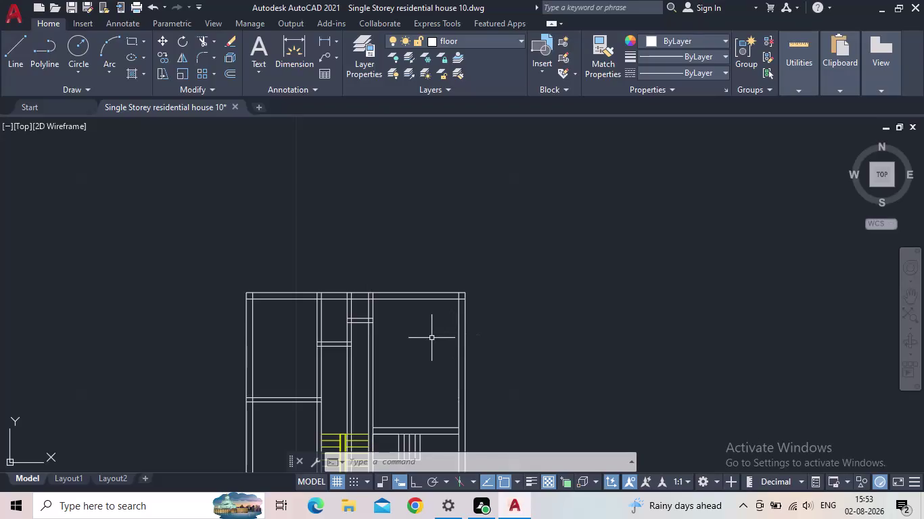
Draw a 0.20 by 0.70 rectangle beside the floor plan using the Dimensions option.
middle_drag(427, 344, 364, 306)
scroll(down, 3)
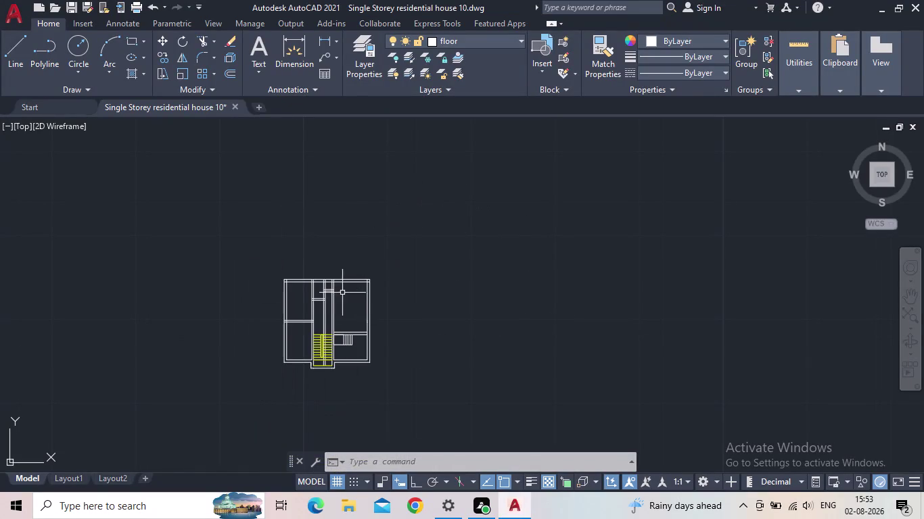
scroll(up, 3)
click(131, 41)
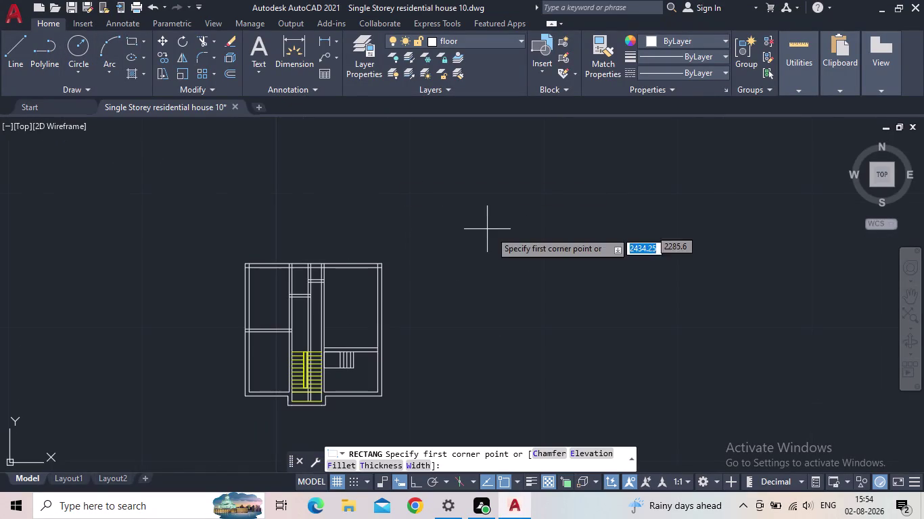
drag(499, 231, 518, 245)
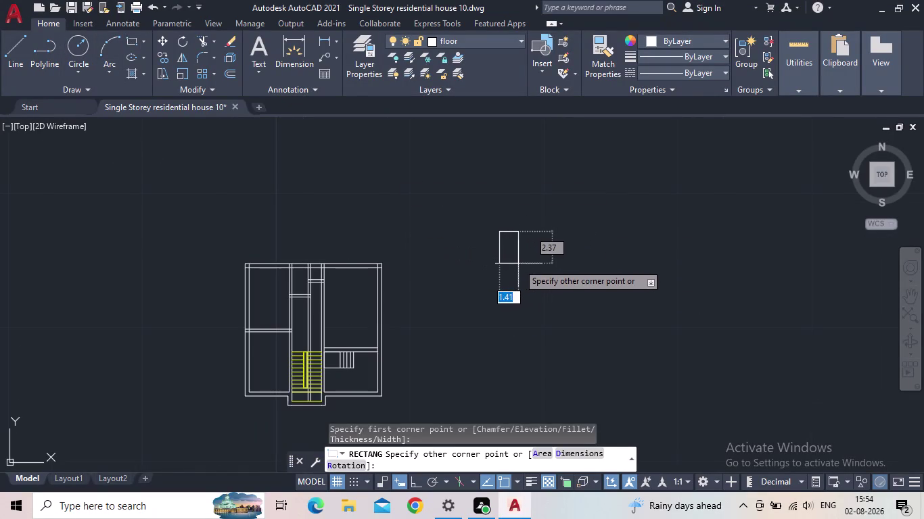
key(d)
key(Return)
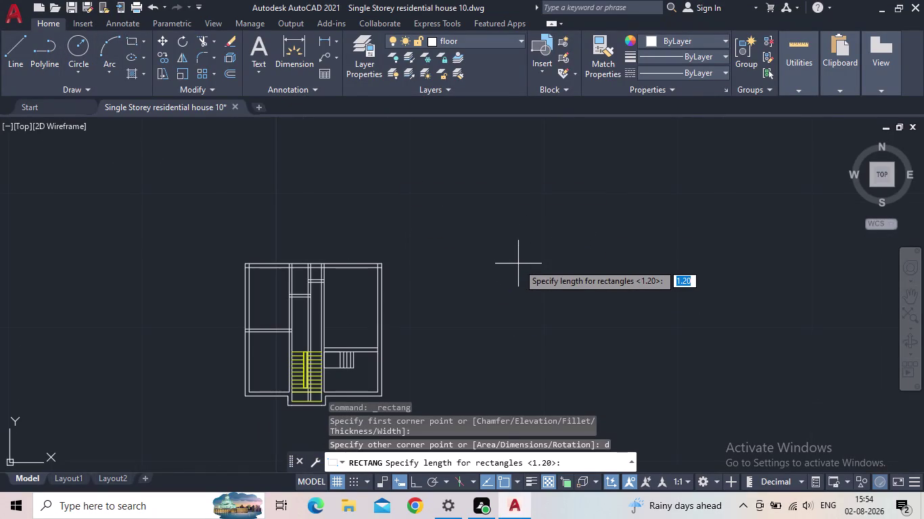
text(0)
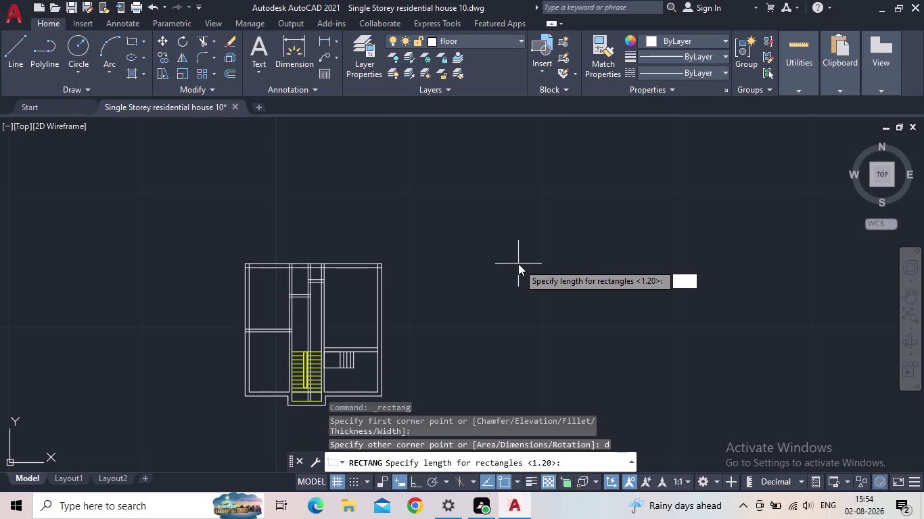
text(.20)
key(Return)
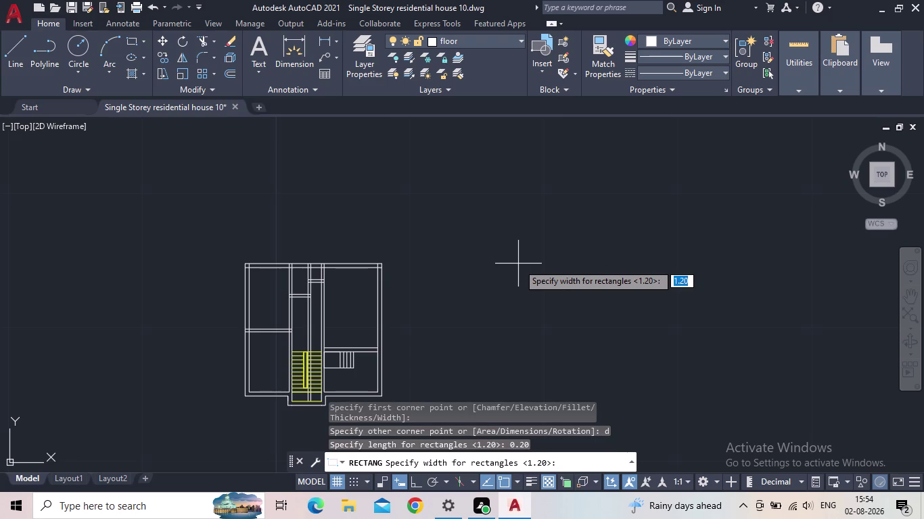
text(0.70)
key(Return)
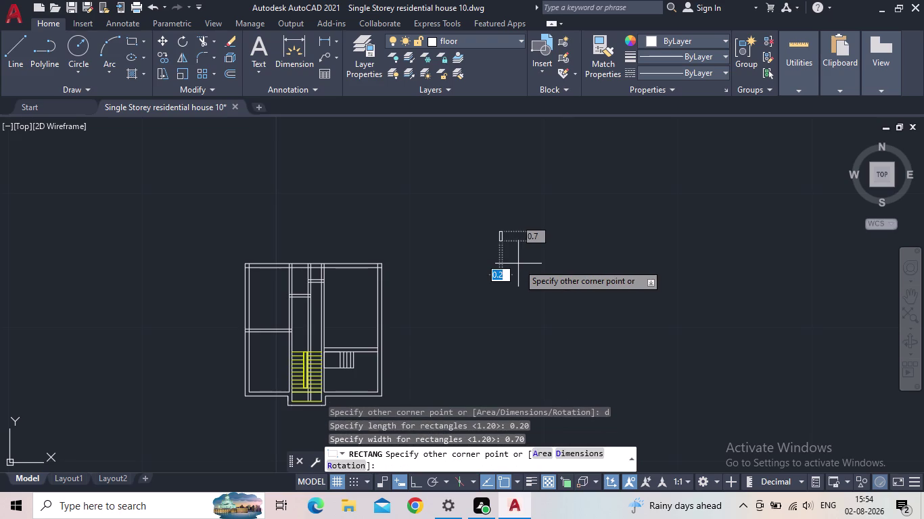
click(518, 264)
Select the new 0.20 by 0.70 rectangle with a selection window.
scroll(up, 3)
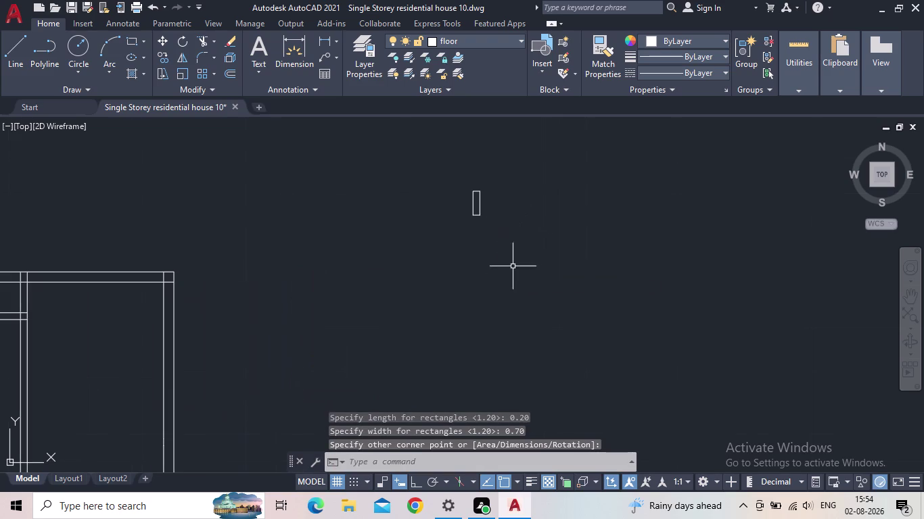
click(485, 218)
click(445, 178)
scroll(up, 3)
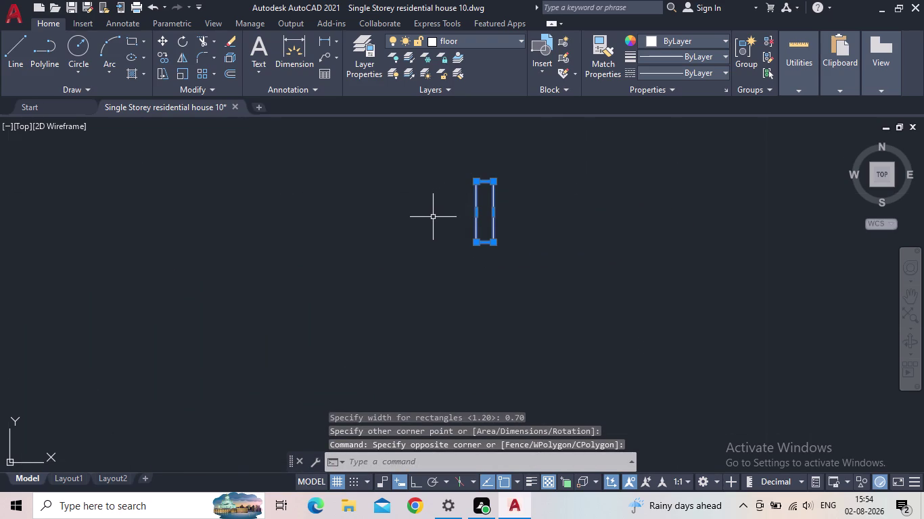
Copy the narrow rectangle with CO and snap the copy into the target wall.
text(co)
key(Return)
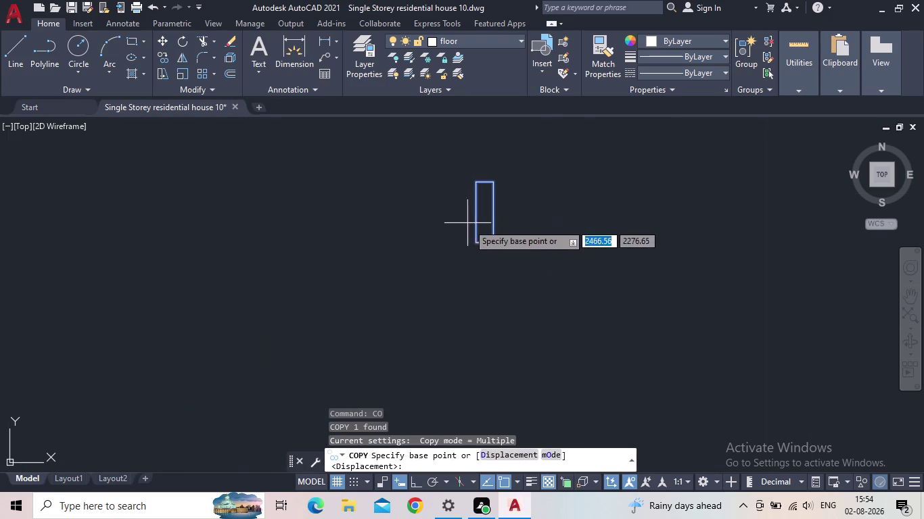
click(475, 242)
middle_drag(354, 265, 466, 281)
scroll(down, 3)
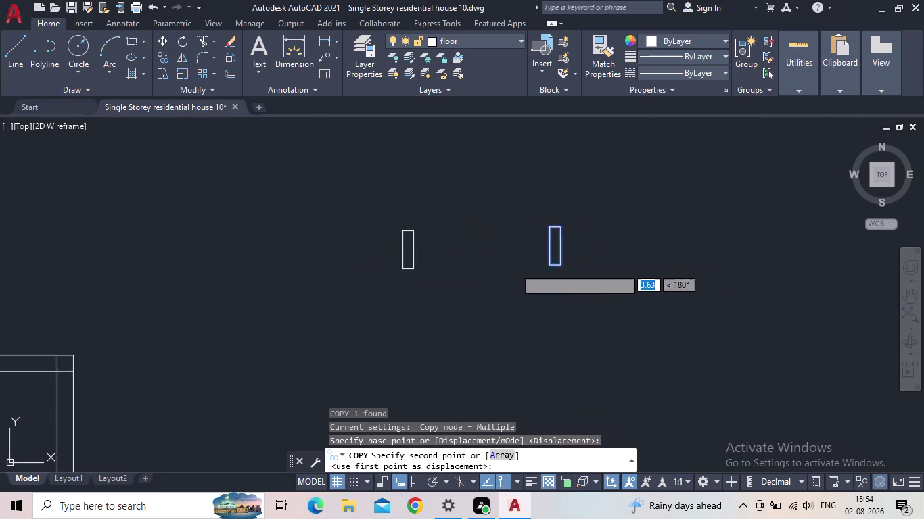
middle_drag(379, 318, 581, 218)
scroll(up, 3)
middle_drag(302, 303, 305, 293)
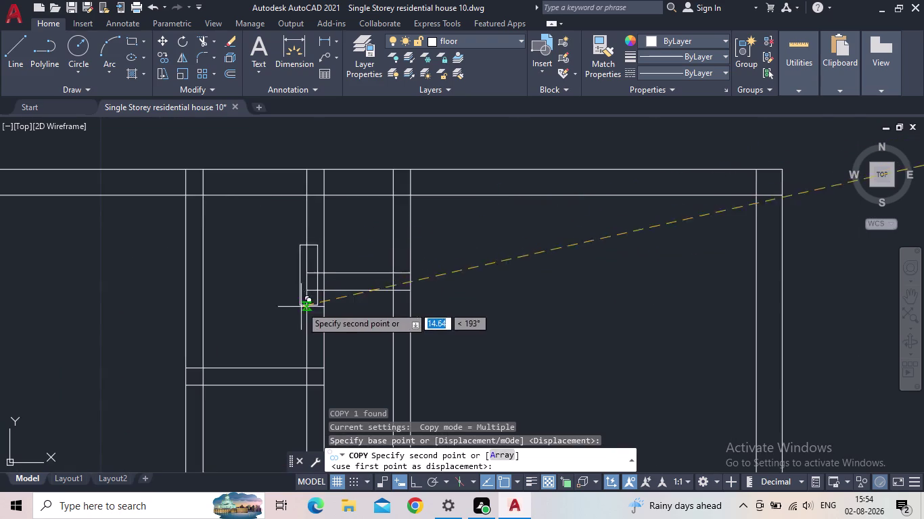
middle_drag(305, 294, 334, 262)
scroll(down, 3)
scroll(up, 3)
scroll(up, 3)
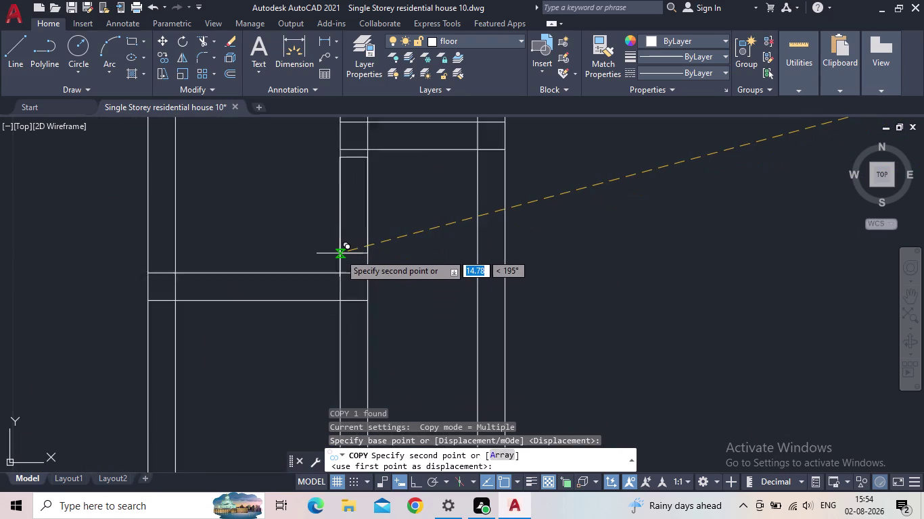
scroll(up, 3)
scroll(down, 3)
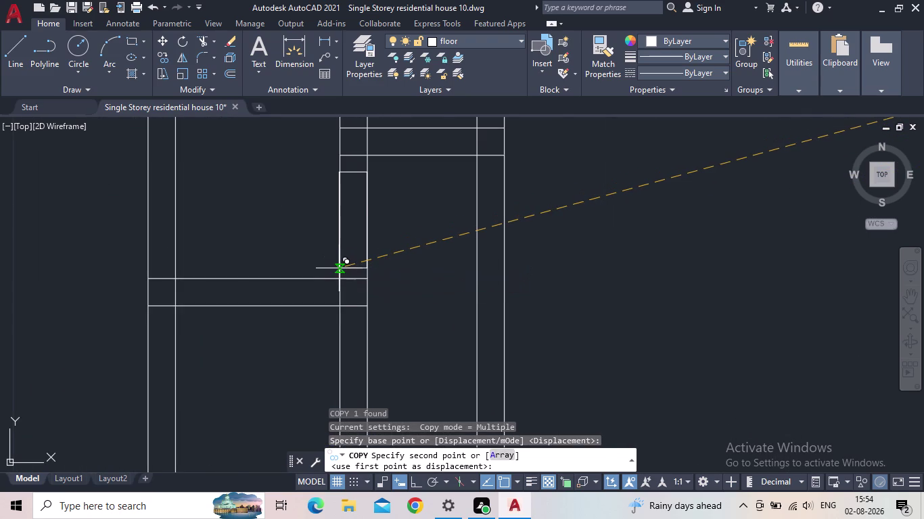
scroll(down, 3)
scroll(up, 3)
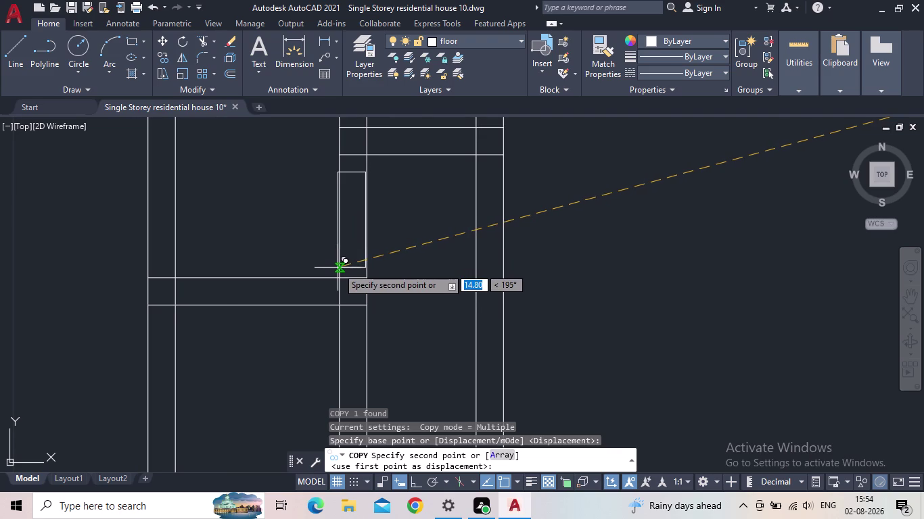
click(339, 268)
End the copy and reselect the original rectangle beside the plan.
scroll(down, 3)
middle_drag(294, 263, 286, 283)
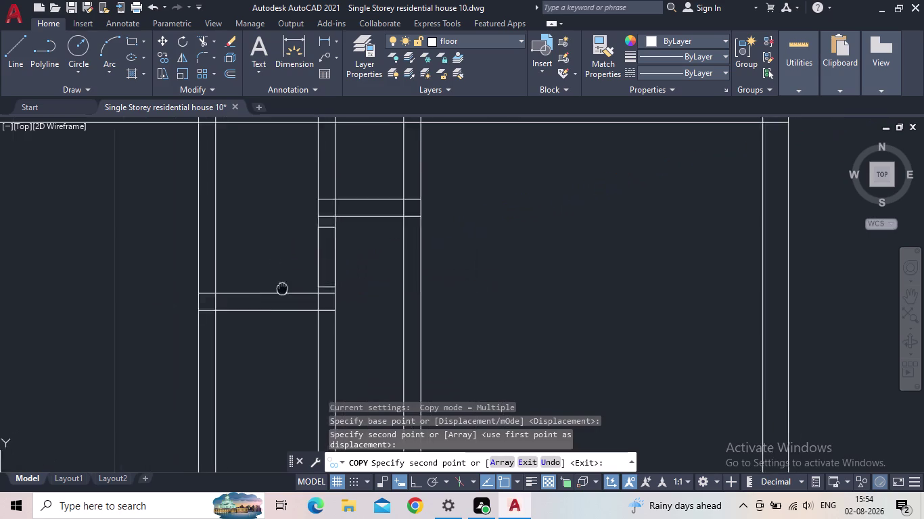
middle_drag(285, 283, 272, 302)
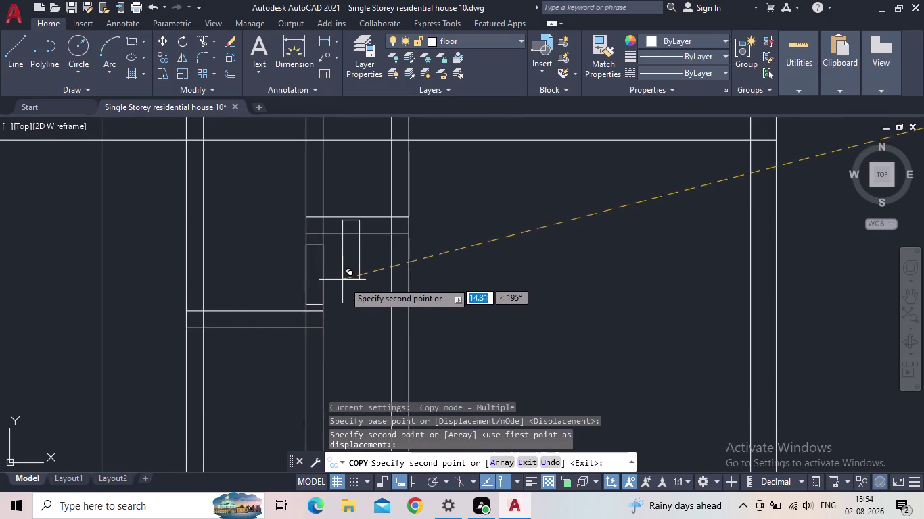
middle_drag(345, 317, 287, 349)
scroll(down, 3)
click(617, 303)
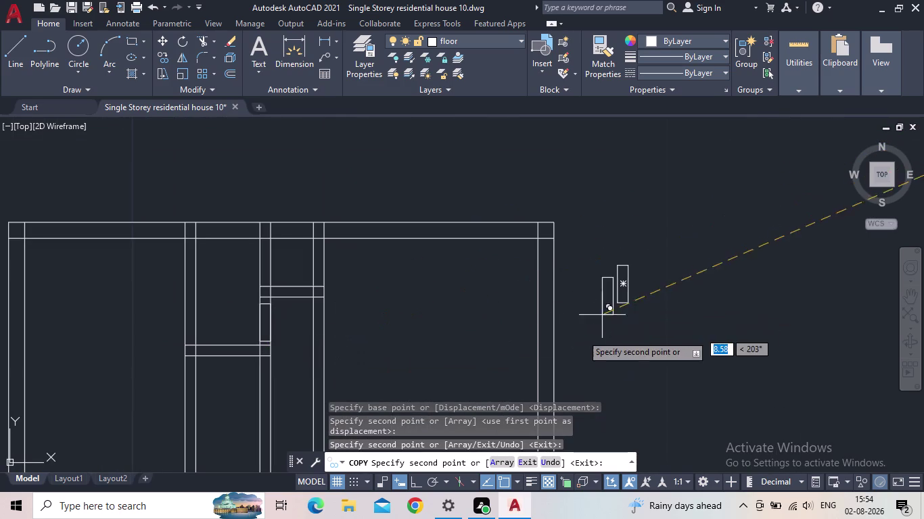
key(Escape)
drag(660, 339, 622, 314)
click(587, 240)
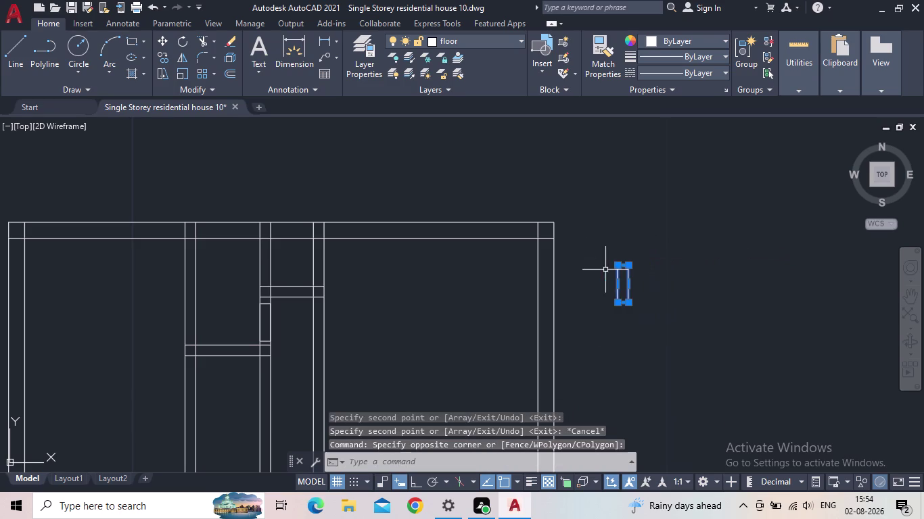
Rotate the narrow rectangle to horizontal with ortho mode on.
key(r)
key(o)
key(space)
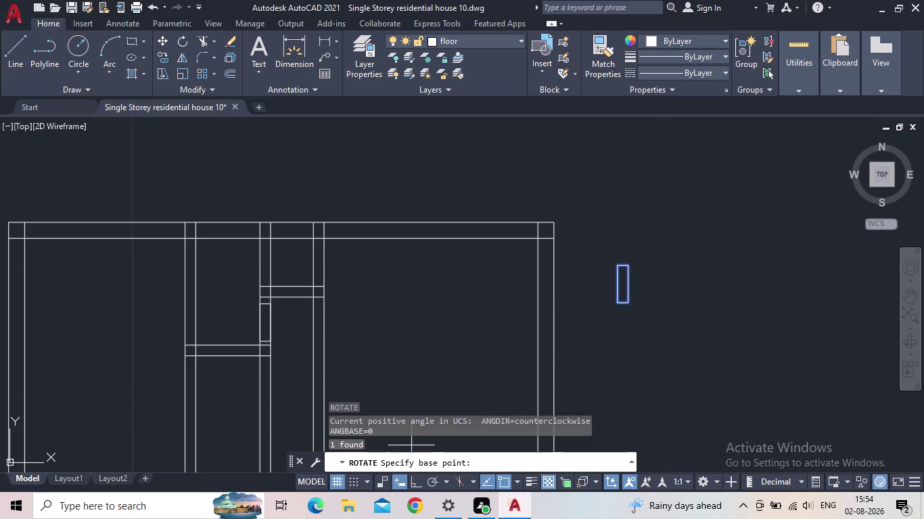
click(410, 481)
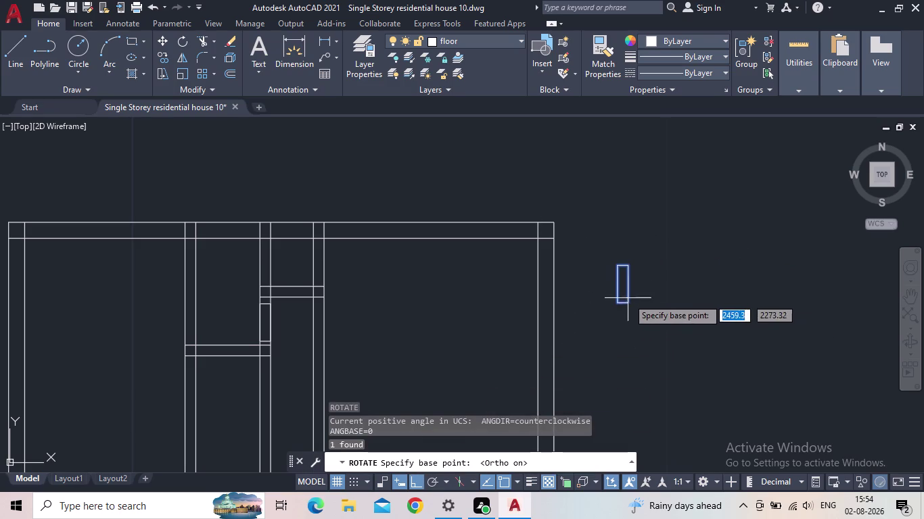
click(613, 302)
click(624, 233)
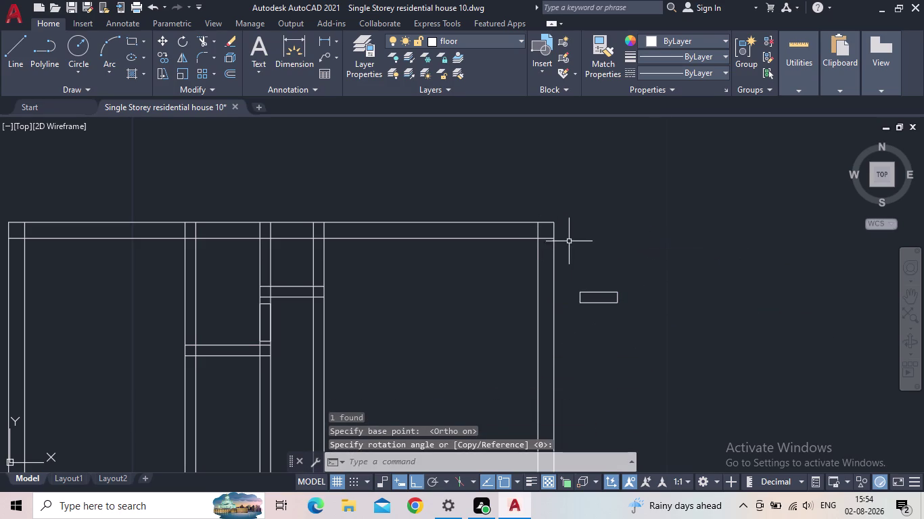
key(Escape)
Select the horizontal rectangle and clear a mistyped command.
click(611, 345)
click(574, 269)
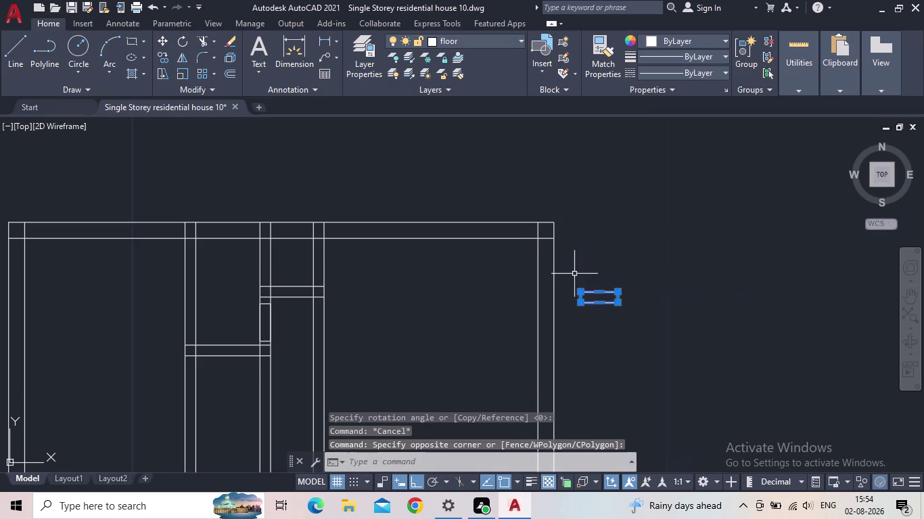
scroll(up, 3)
key(m)
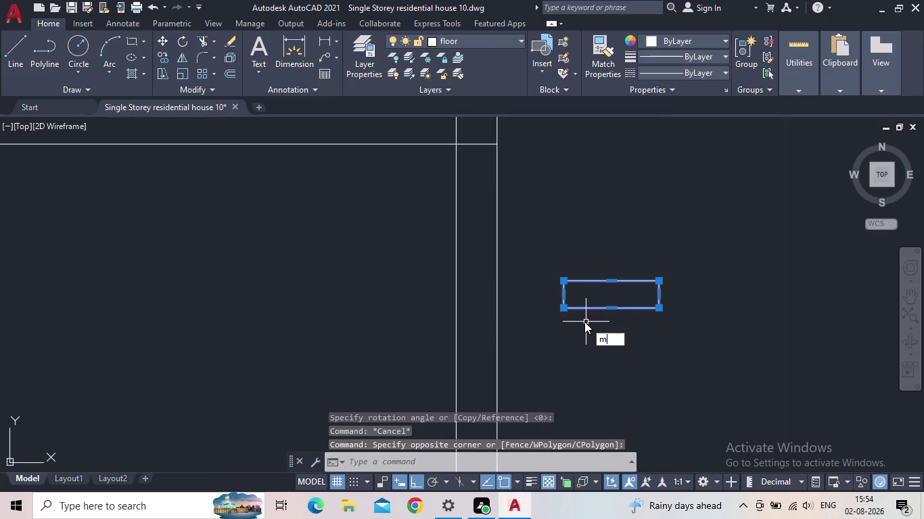
key(o)
key(BackSpace)
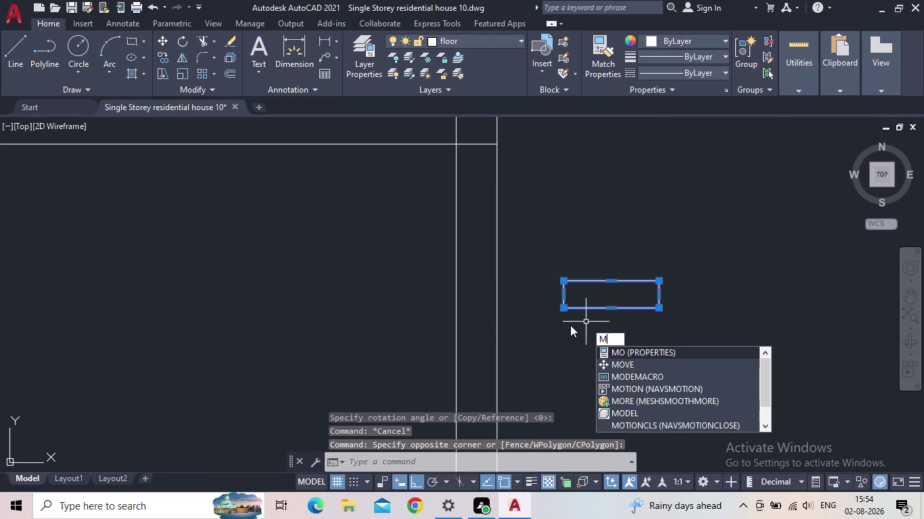
key(BackSpace)
Copy the horizontal rectangle into the gap between the interior walls.
text(co)
key(Return)
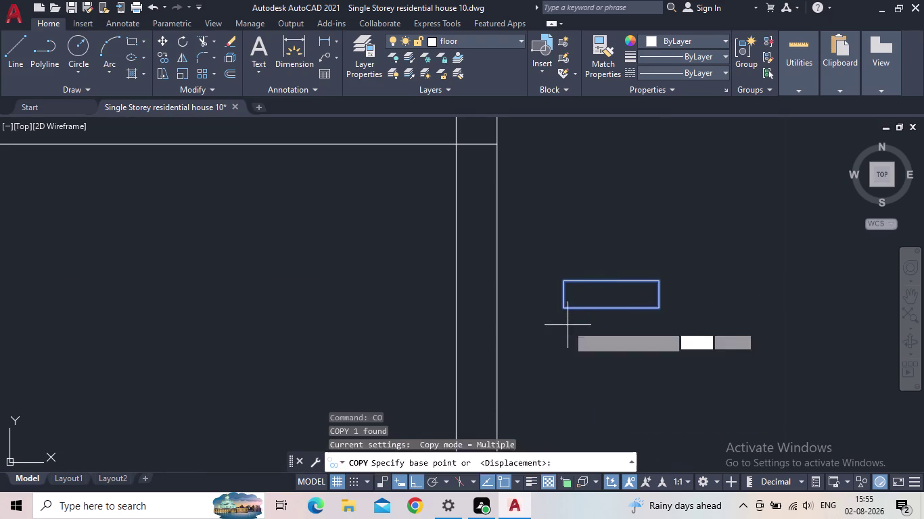
drag(659, 307, 639, 306)
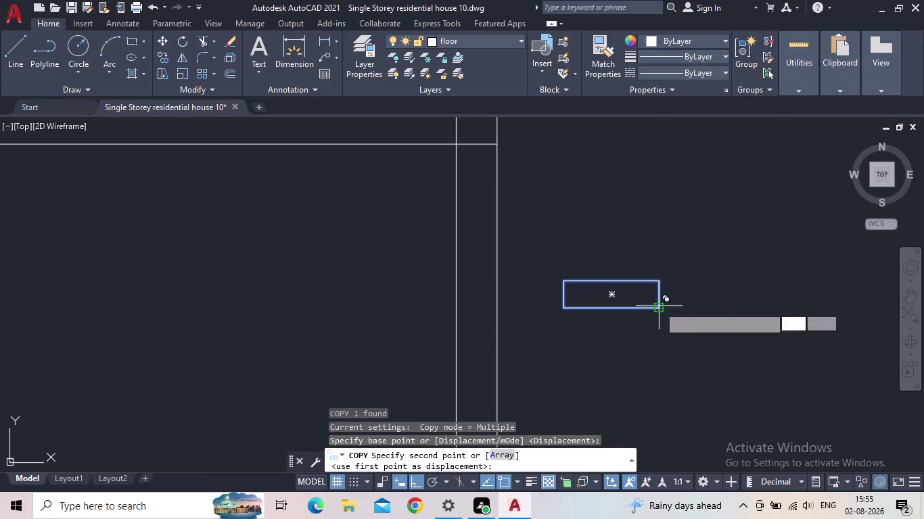
scroll(down, 3)
scroll(up, 3)
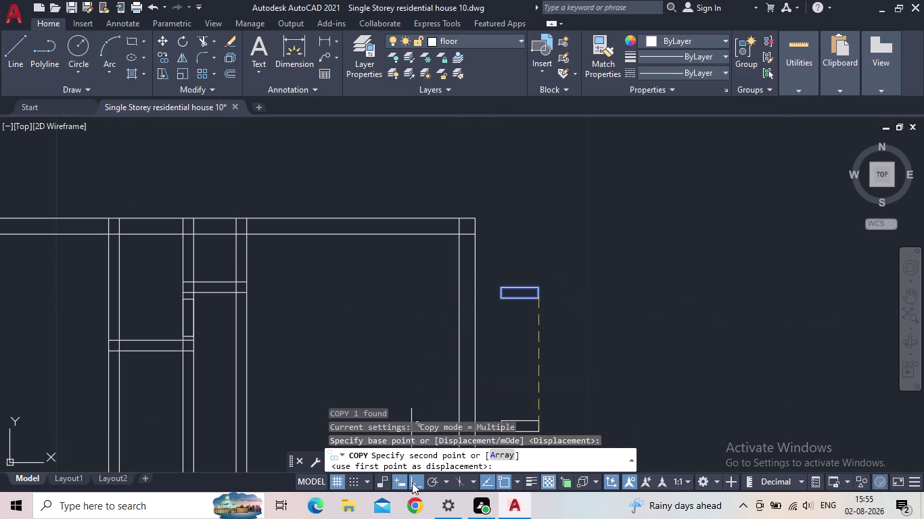
click(418, 480)
scroll(up, 3)
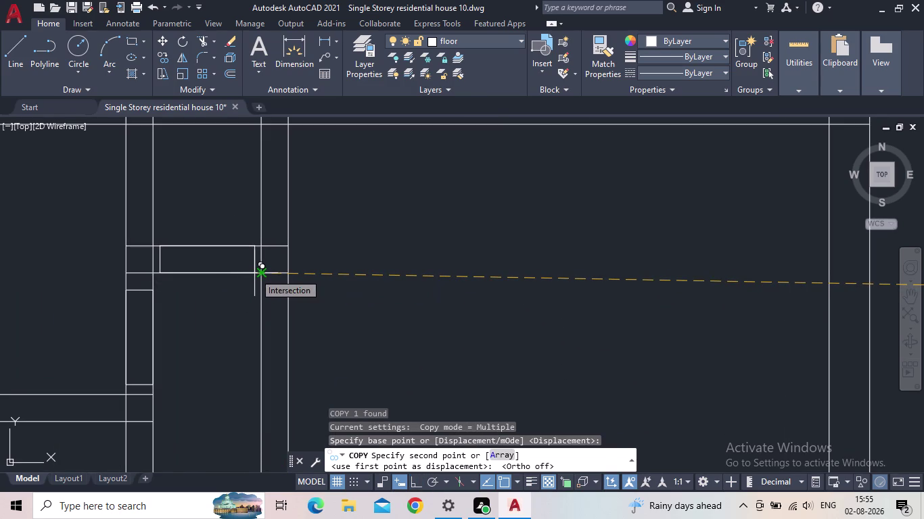
scroll(up, 3)
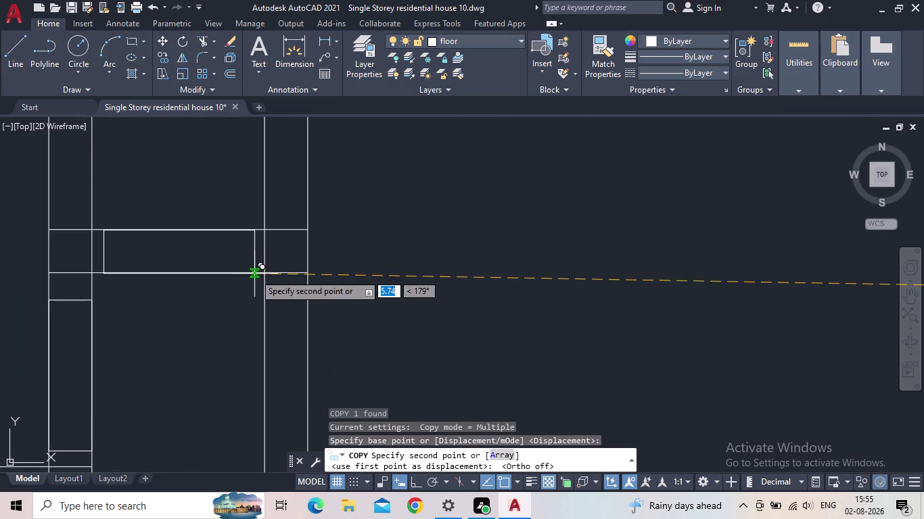
click(253, 274)
scroll(down, 3)
middle_drag(418, 316, 467, 315)
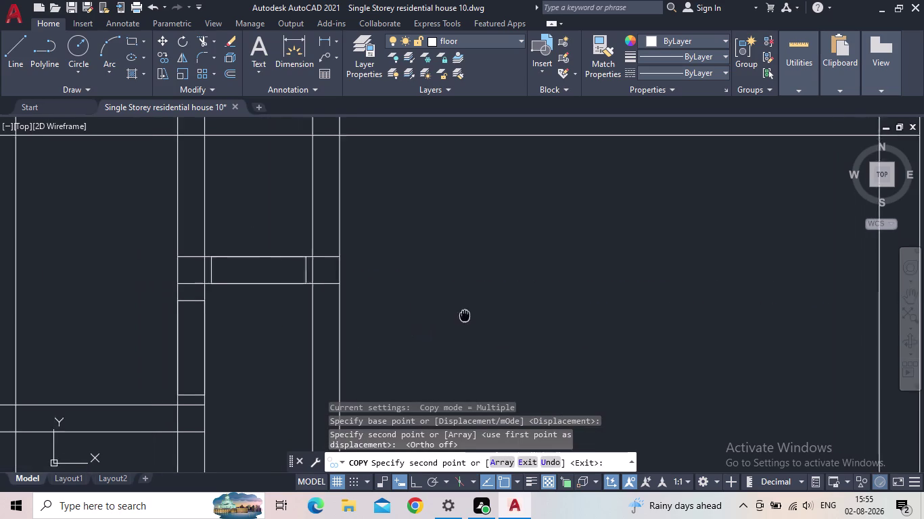
middle_drag(467, 316, 469, 316)
key(Escape)
scroll(down, 3)
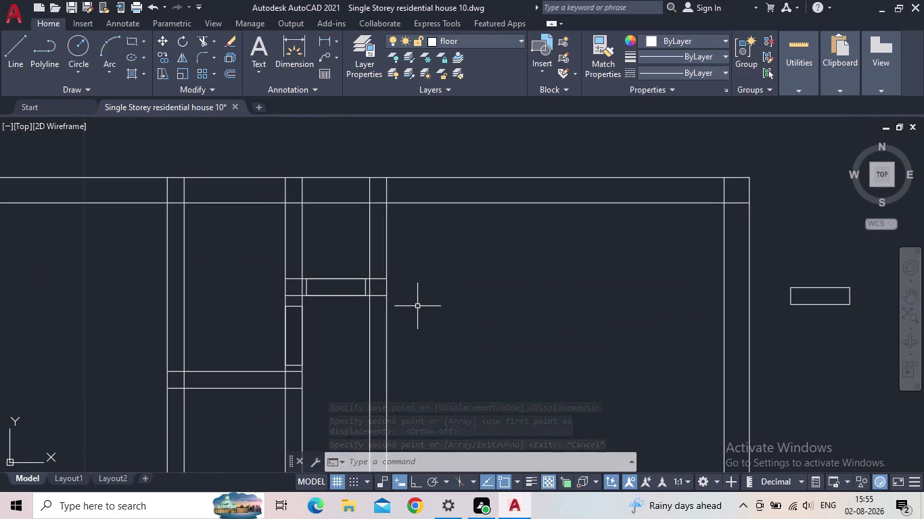
Trim the wall and rectangle lines inside the lower wall opening.
key(t)
key(r)
key(space)
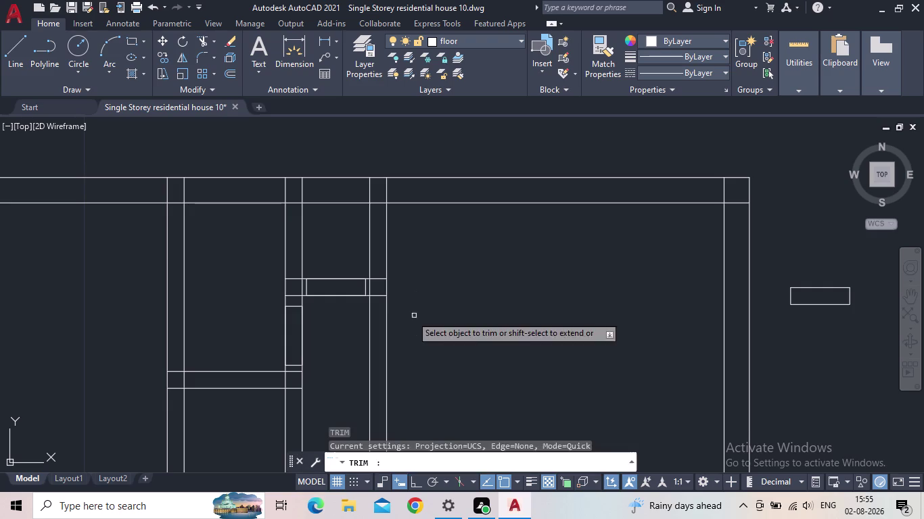
click(347, 307)
click(340, 271)
click(322, 343)
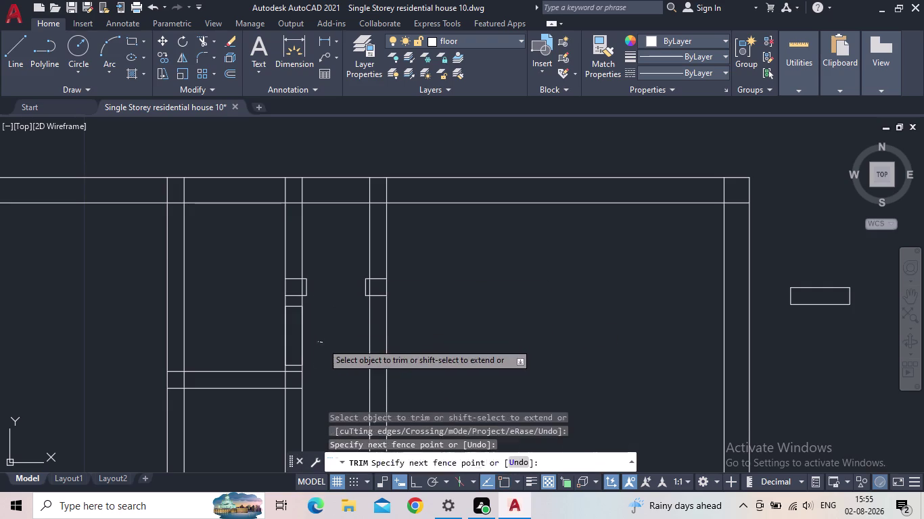
click(285, 335)
drag(296, 331, 272, 331)
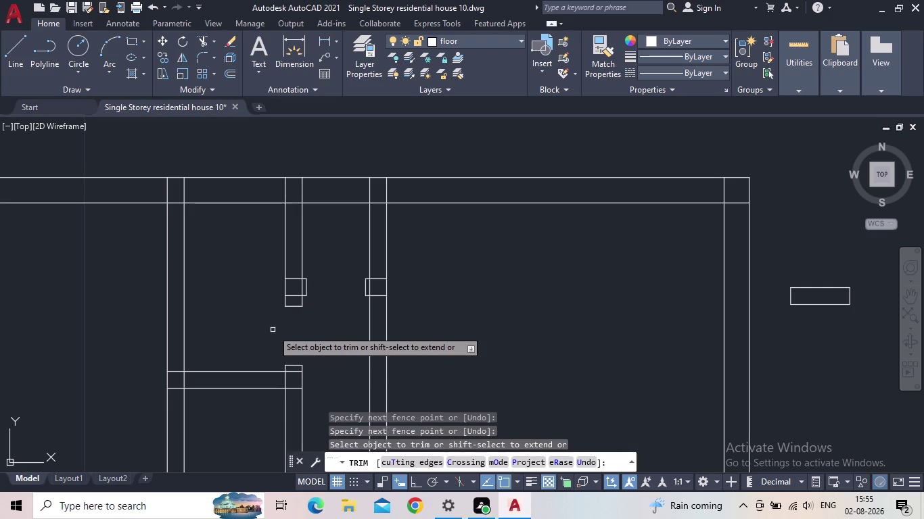
scroll(down, 3)
middle_click(271, 330)
scroll(up, 3)
key(Escape)
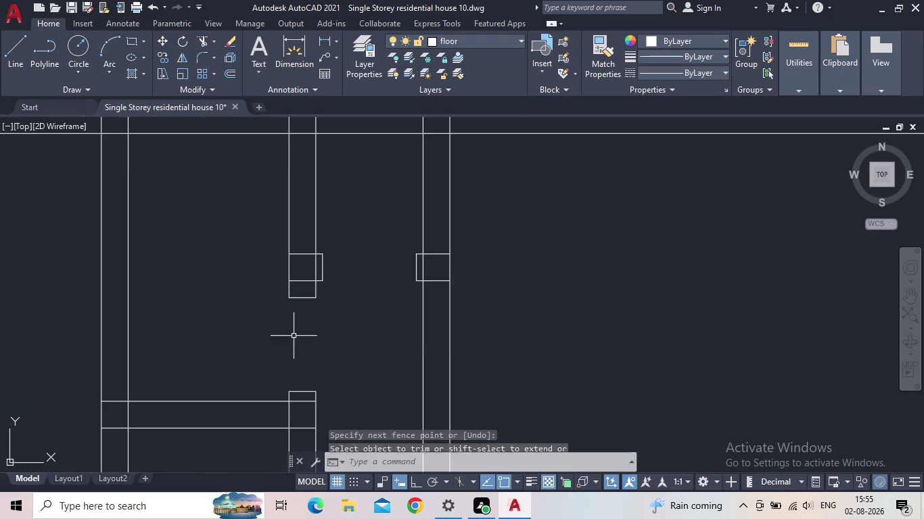
Trim the lines crossing the upper wall junction.
scroll(down, 3)
scroll(up, 3)
scroll(down, 3)
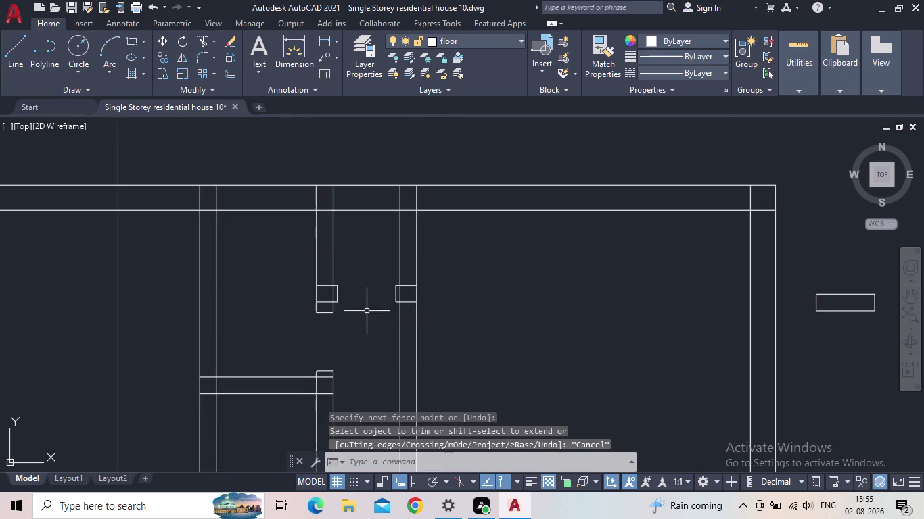
middle_drag(369, 312, 475, 226)
scroll(down, 3)
middle_drag(476, 296, 490, 229)
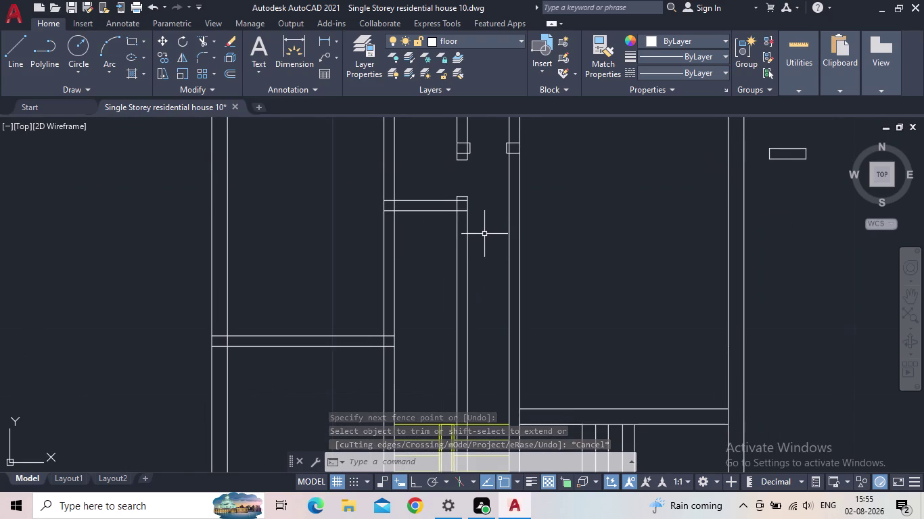
scroll(down, 3)
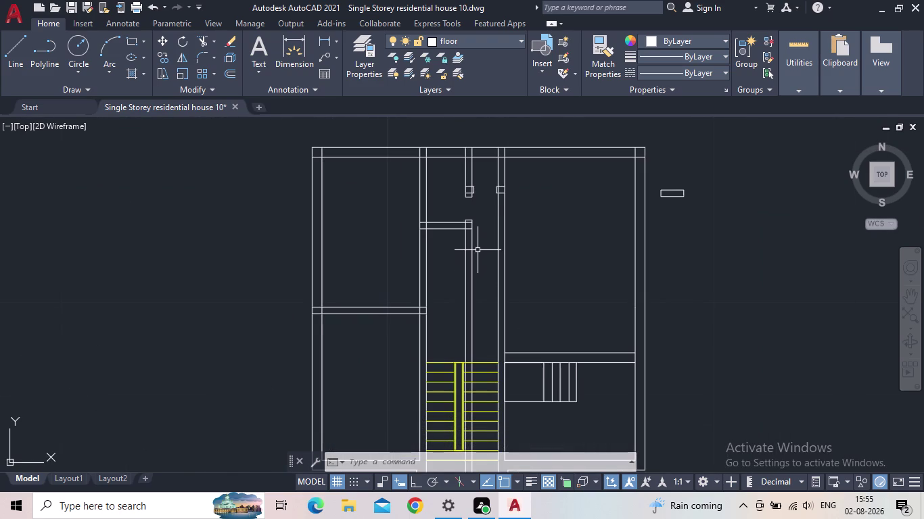
scroll(up, 3)
scroll(up, 3)
click(475, 244)
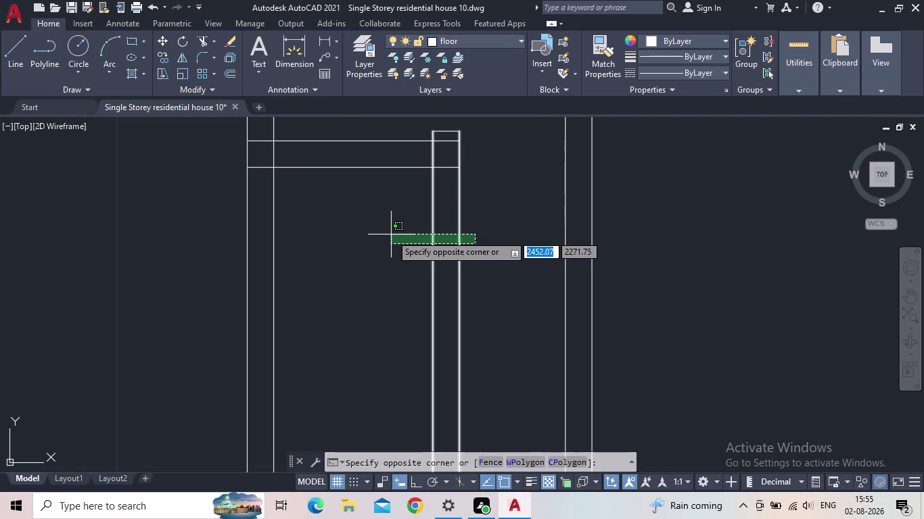
key(Escape)
text(t)
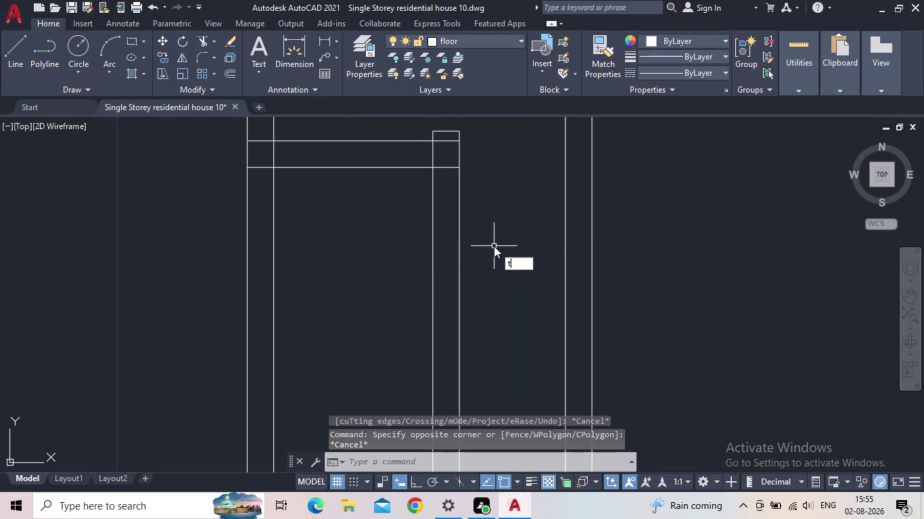
text(r)
key(space)
drag(494, 246, 472, 245)
click(409, 243)
scroll(down, 3)
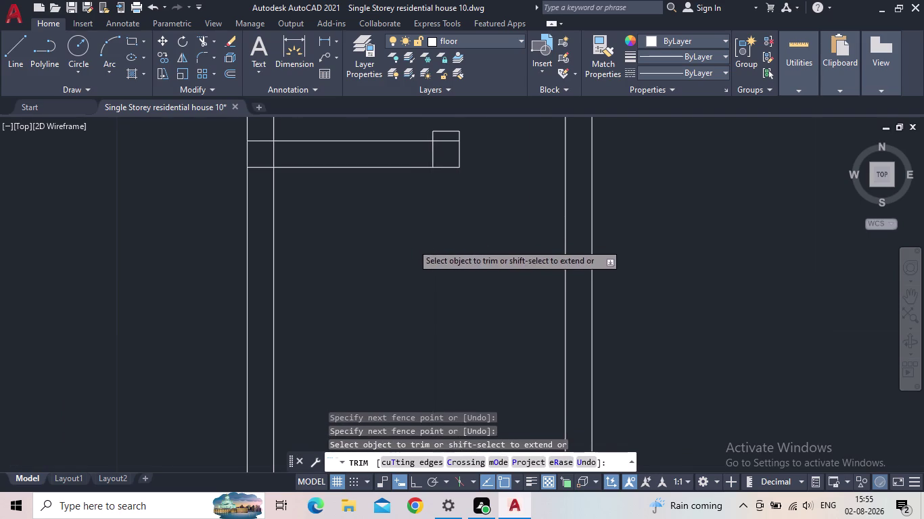
Trim the wall lines running across the next opening.
middle_drag(422, 252, 422, 197)
scroll(down, 3)
scroll(up, 3)
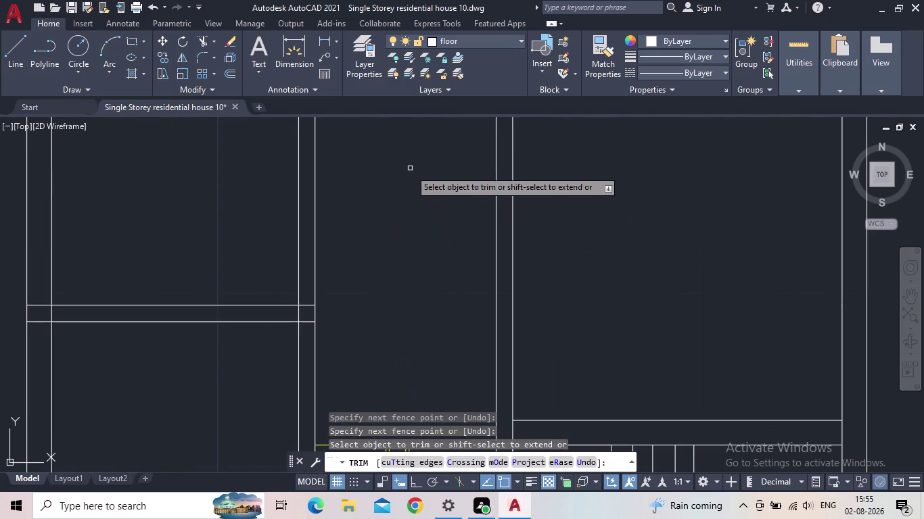
middle_drag(411, 201, 409, 346)
scroll(up, 3)
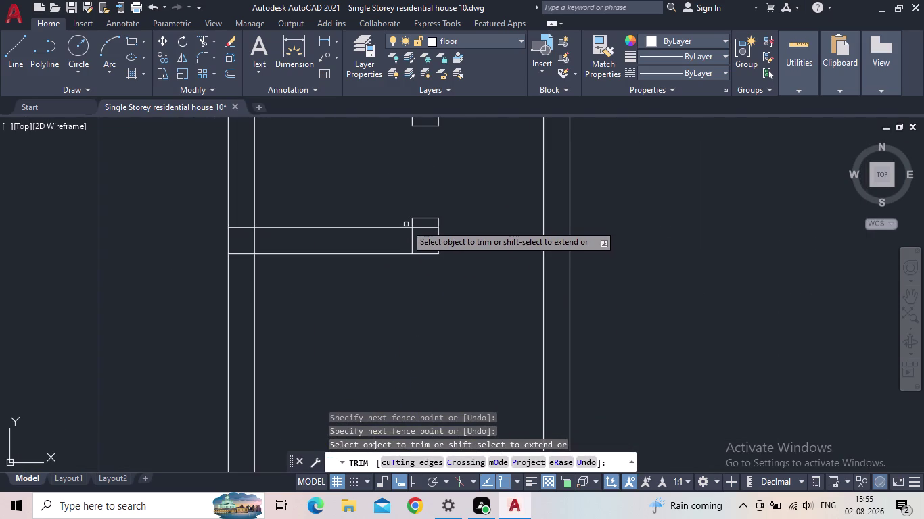
scroll(down, 3)
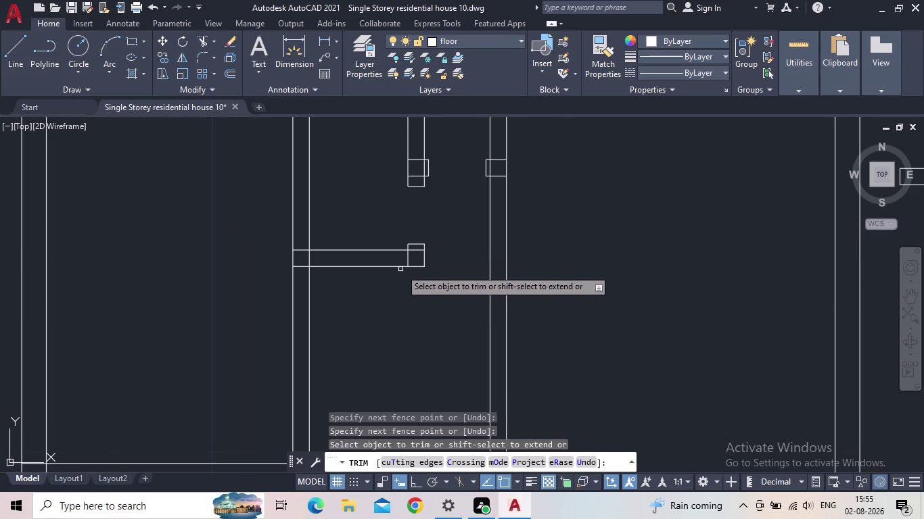
scroll(up, 3)
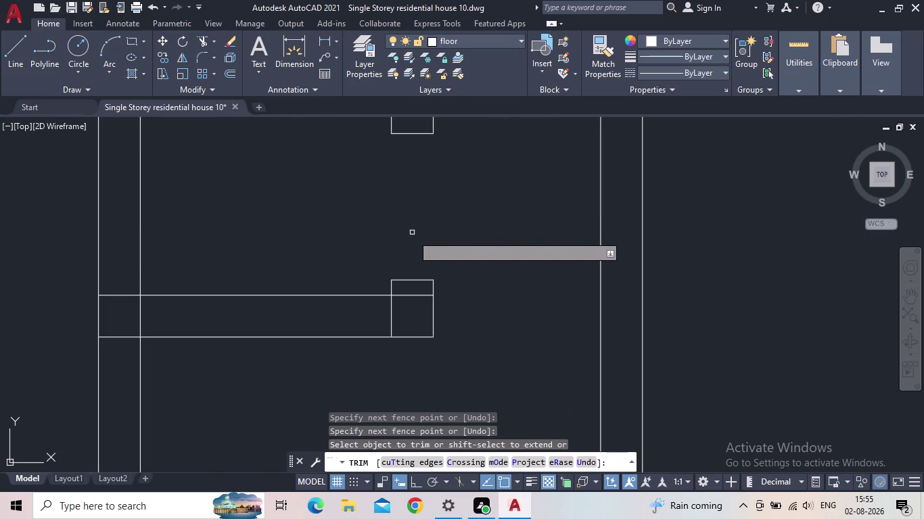
drag(407, 313, 374, 315)
drag(417, 298, 414, 290)
scroll(down, 3)
click(414, 299)
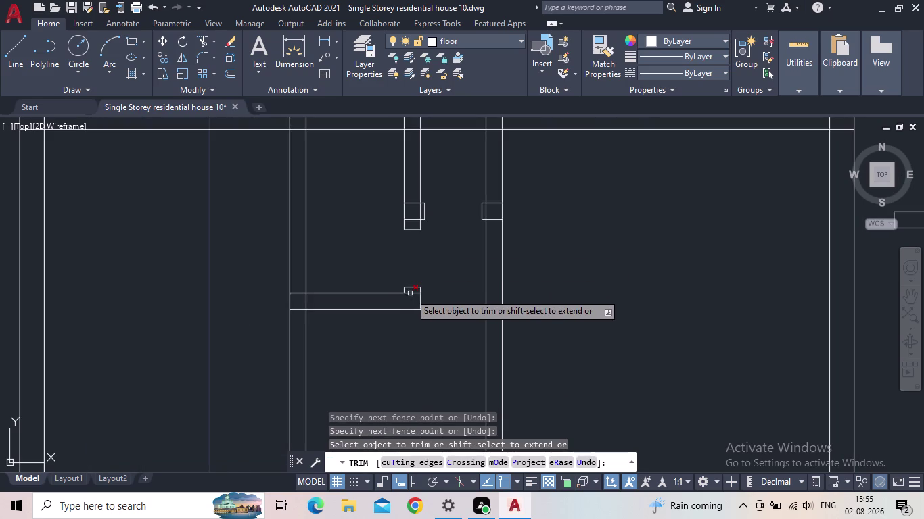
click(410, 293)
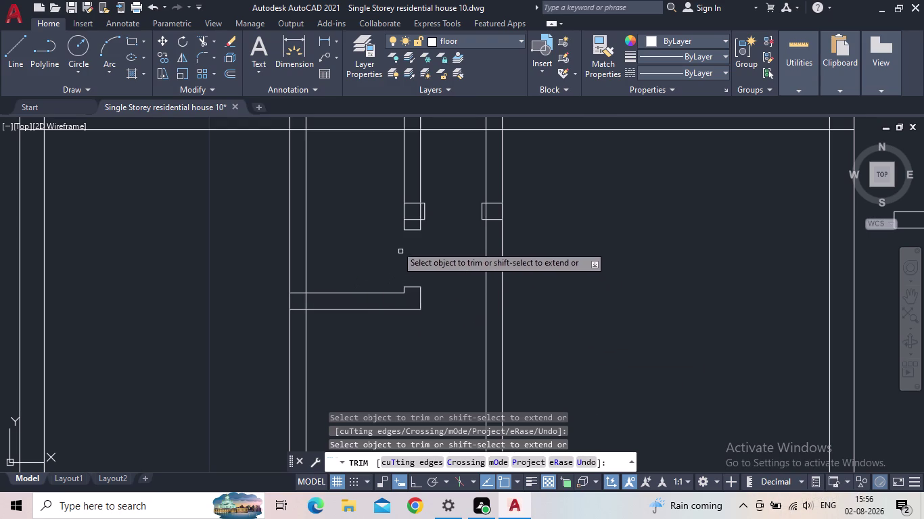
Trim the remaining lines at the upper opening and end trimming.
scroll(up, 3)
click(448, 244)
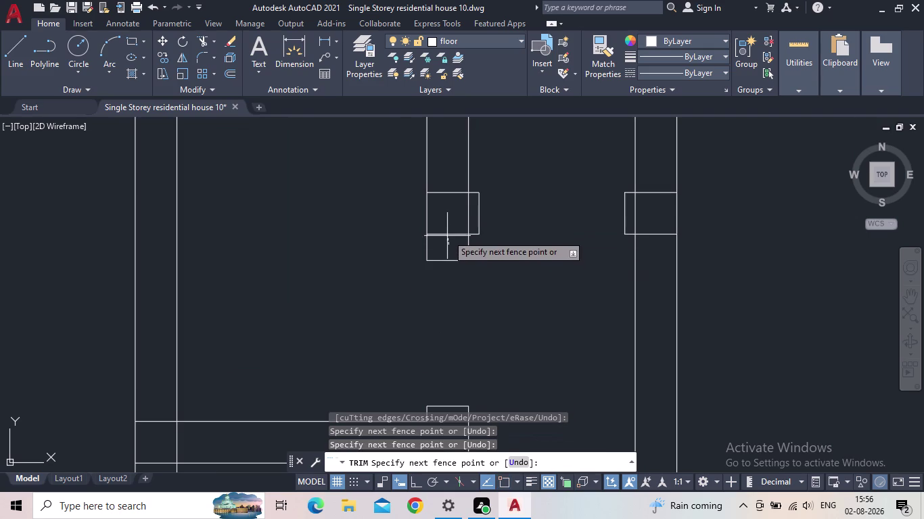
click(446, 232)
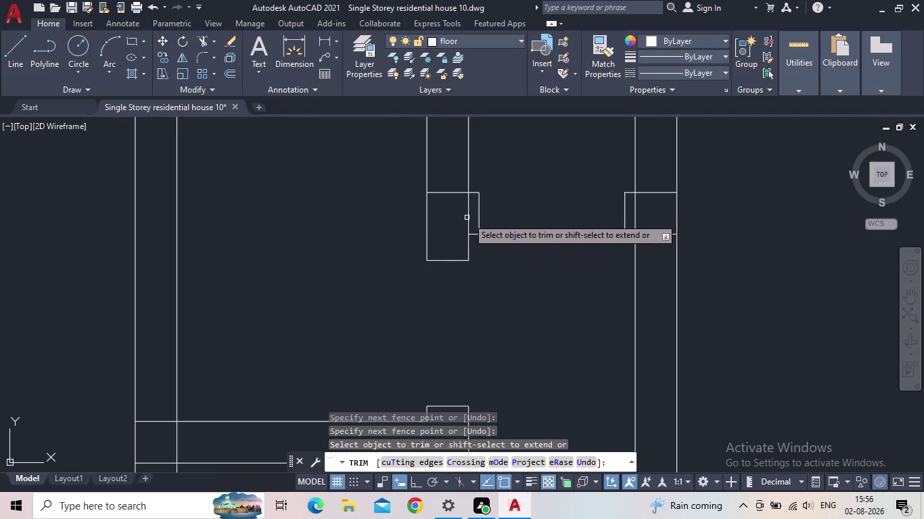
key(Escape)
scroll(down, 3)
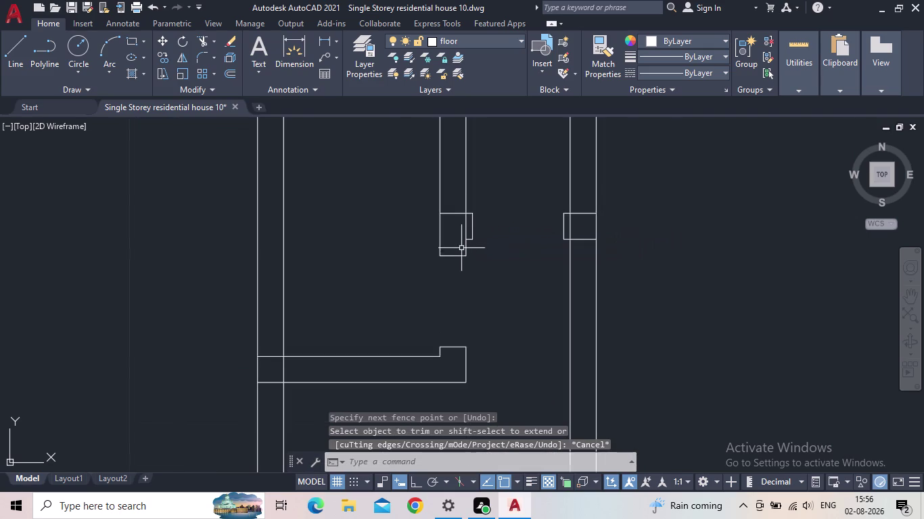
middle_drag(482, 262, 467, 255)
scroll(down, 3)
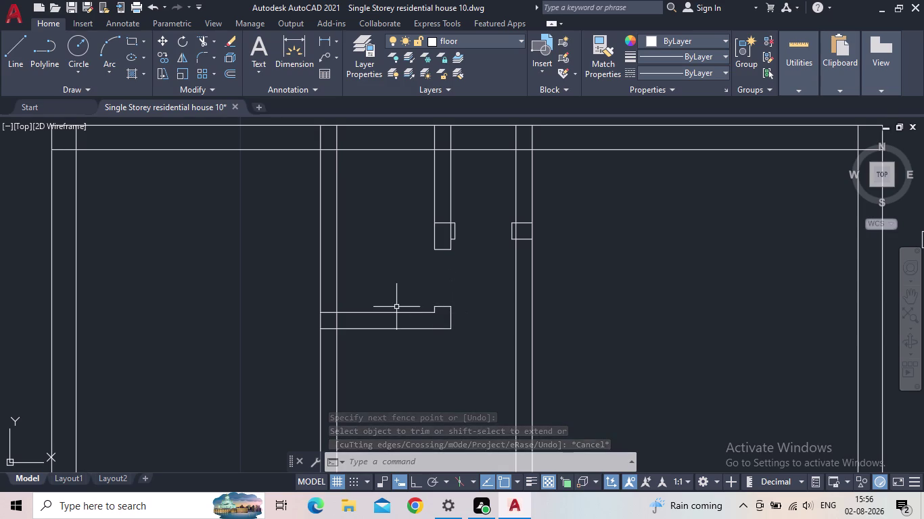
scroll(down, 3)
middle_drag(415, 324, 402, 264)
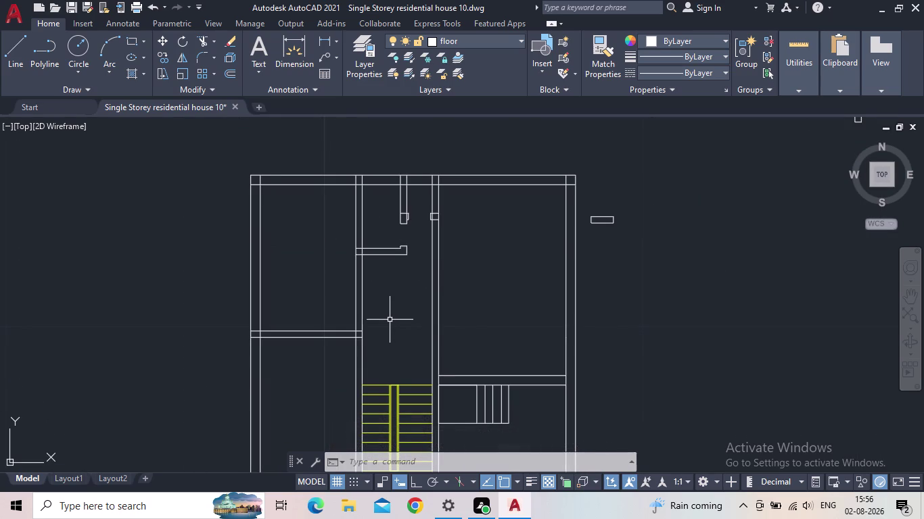
middle_drag(392, 317, 379, 295)
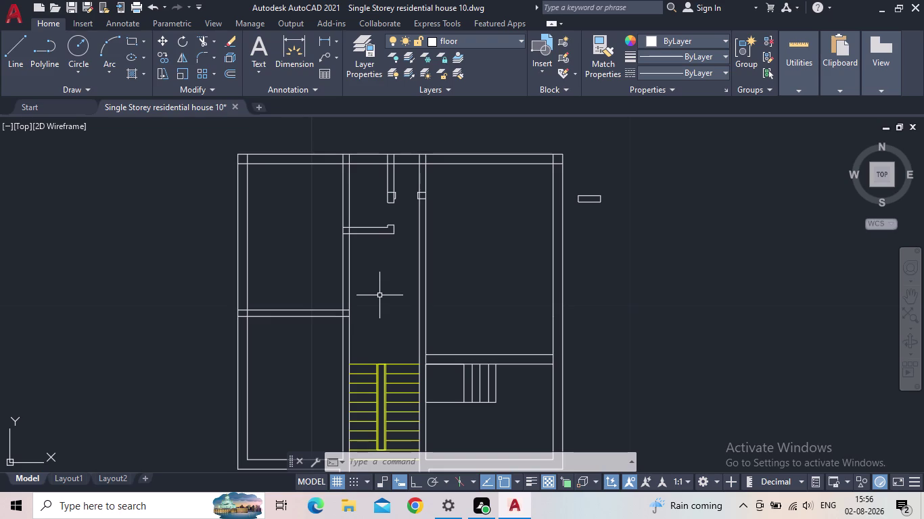
click(134, 41)
Draw a 0.20 by 0.90 rectangle beside the plan using the Dimensions option.
drag(666, 243, 688, 267)
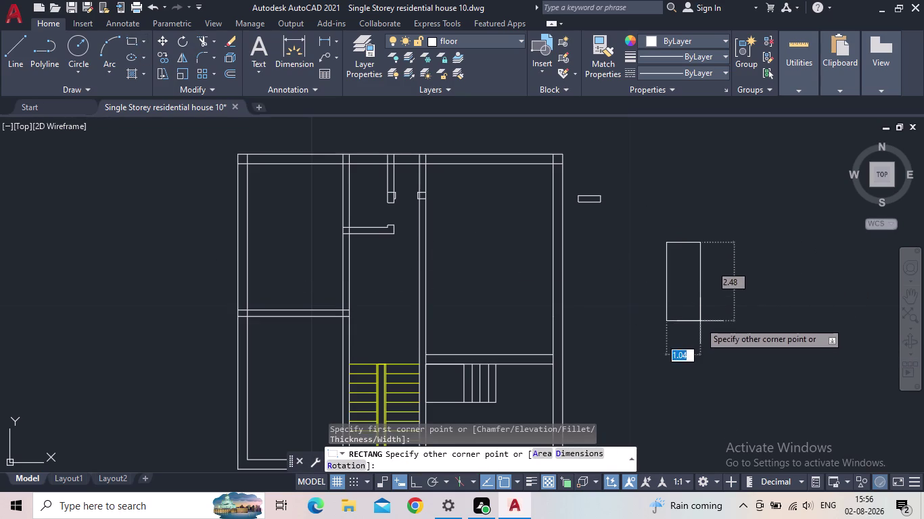
key(d)
key(Return)
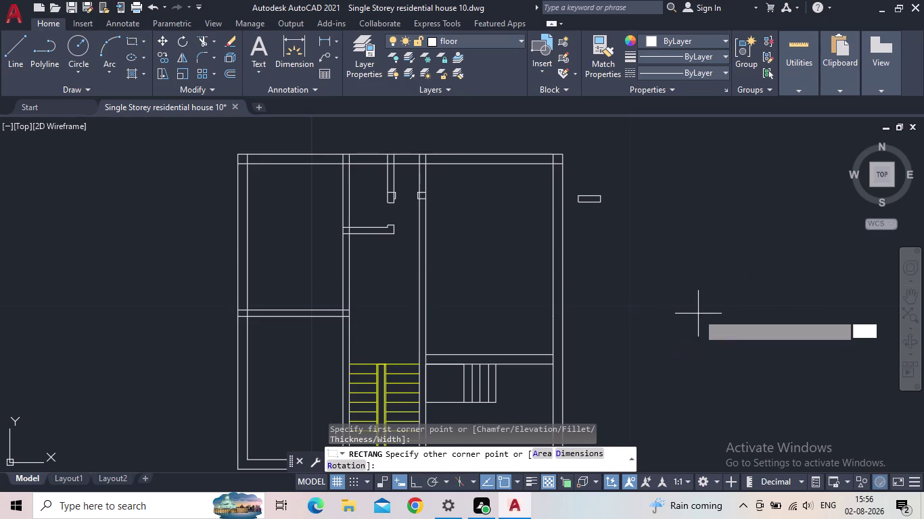
text(0.20)
key(Return)
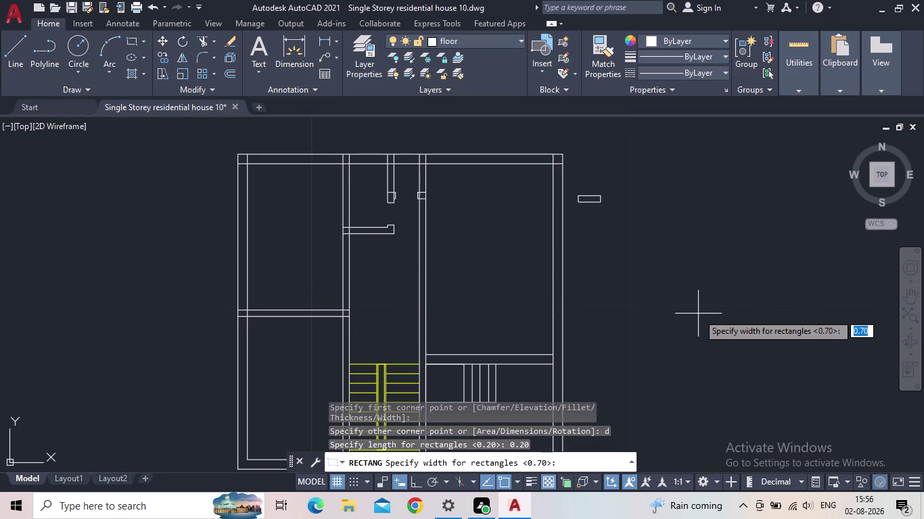
text(0.90)
key(Return)
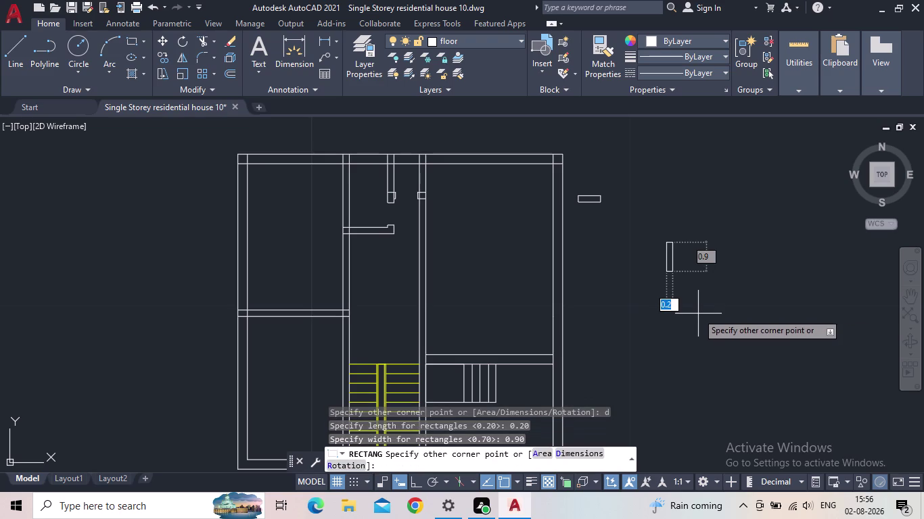
click(694, 313)
key(Escape)
Select the new narrow rectangle and start copying it with CO.
drag(700, 288, 692, 279)
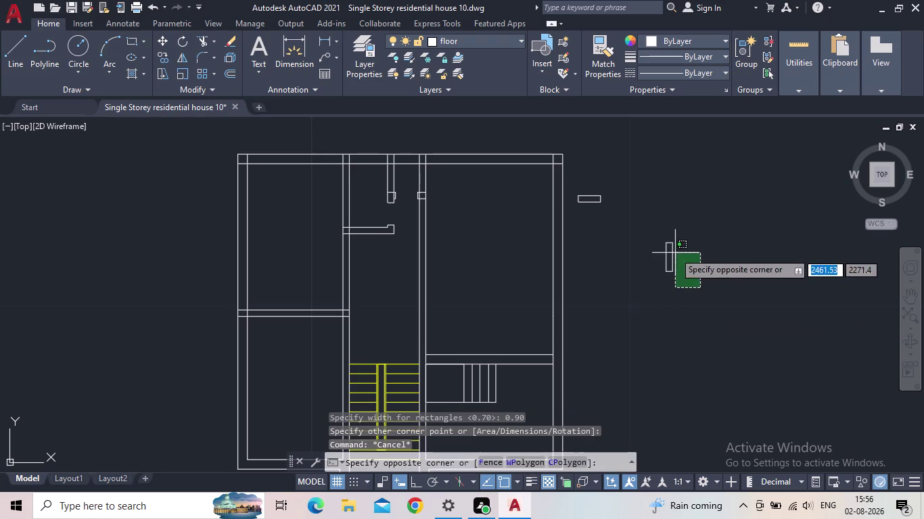
click(648, 233)
scroll(up, 3)
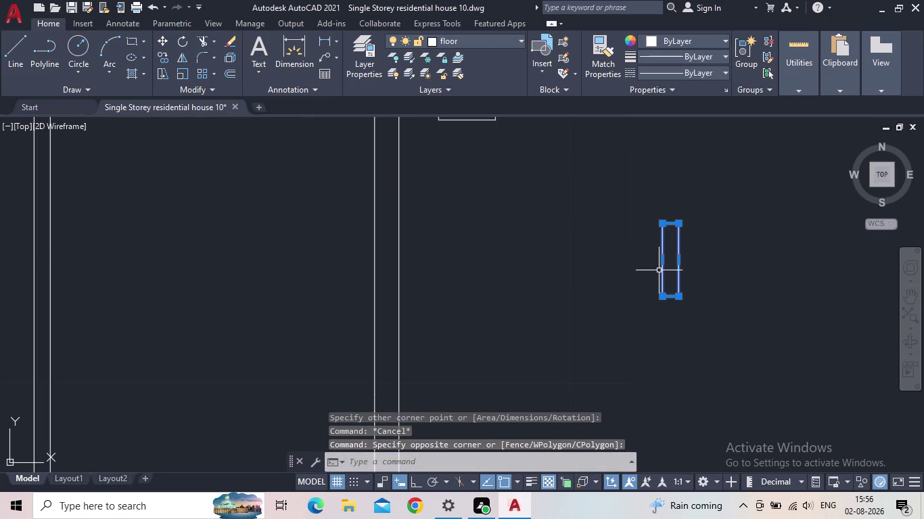
key(c)
key(o)
key(Return)
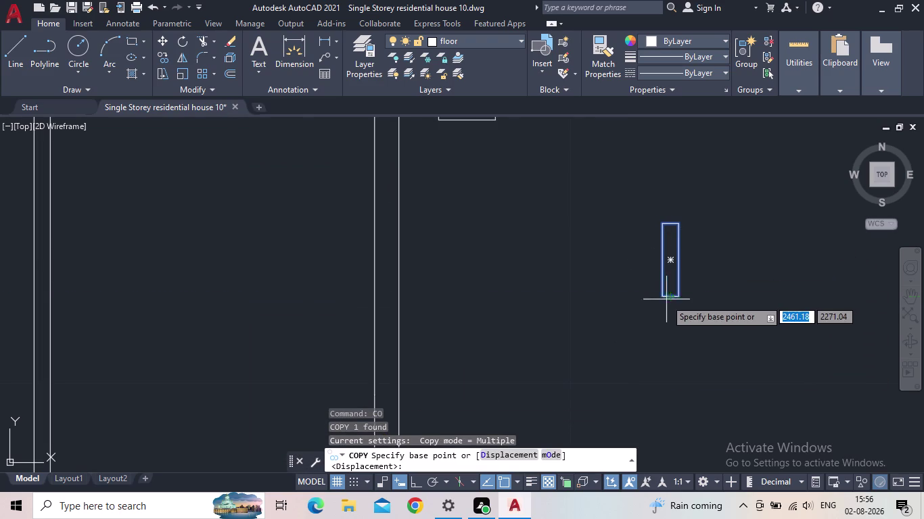
Set the copy base point on the window rectangle and drop the first copy into a wall.
click(661, 298)
middle_drag(409, 259, 511, 265)
scroll(down, 3)
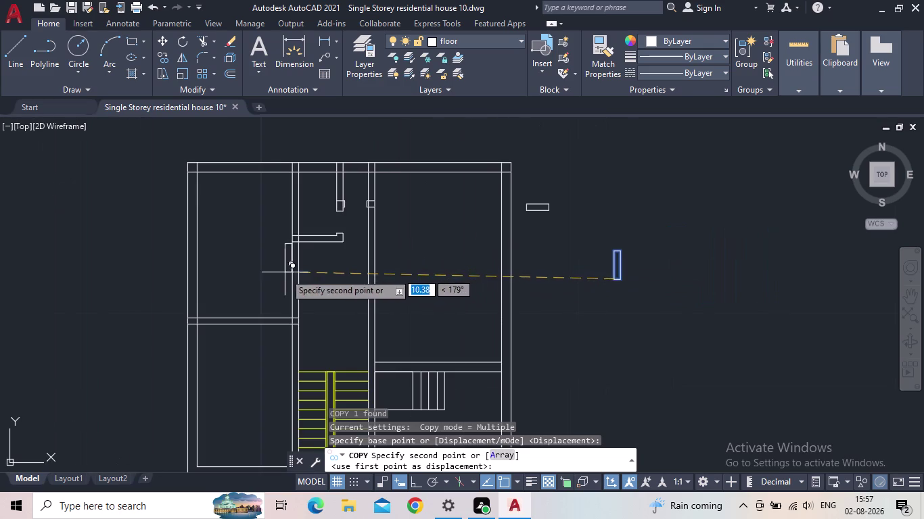
middle_drag(293, 278, 333, 278)
scroll(up, 3)
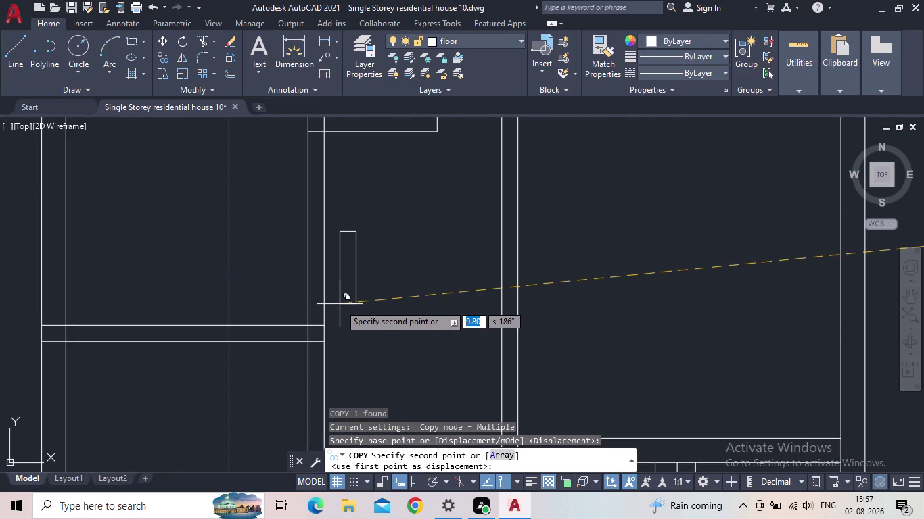
scroll(up, 3)
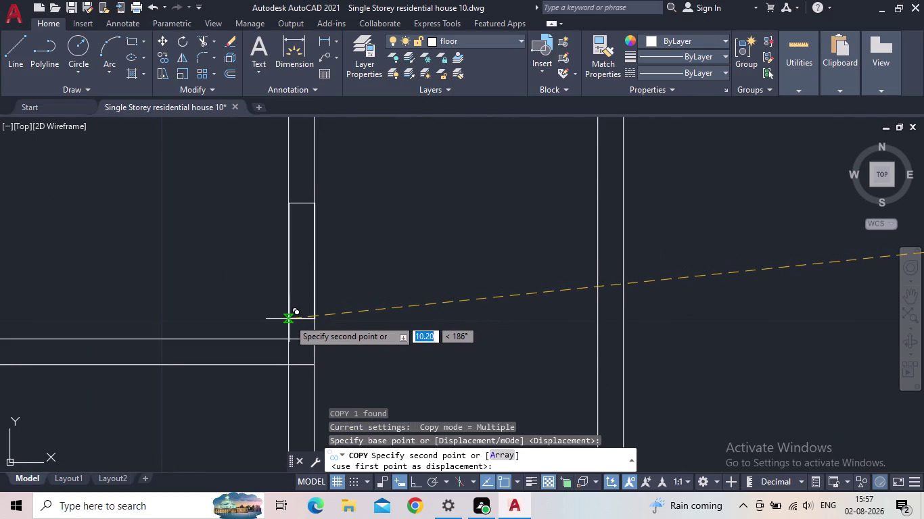
scroll(up, 3)
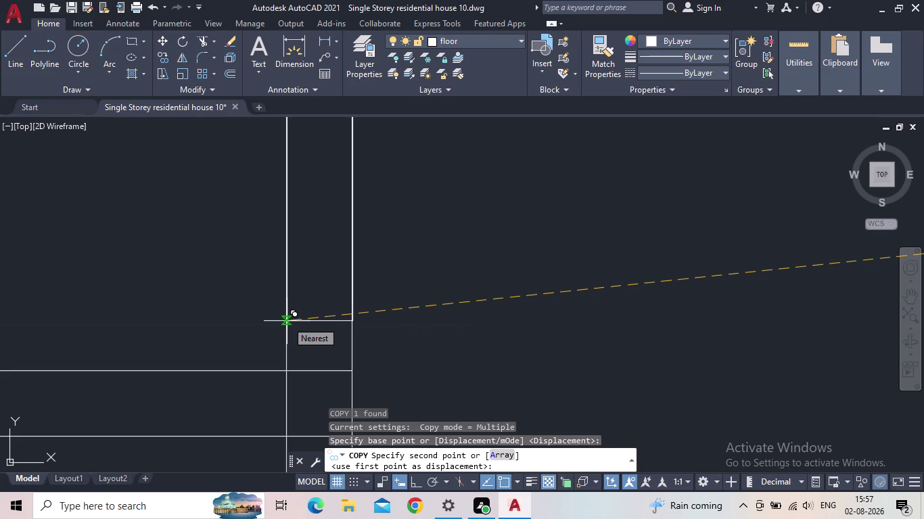
scroll(up, 3)
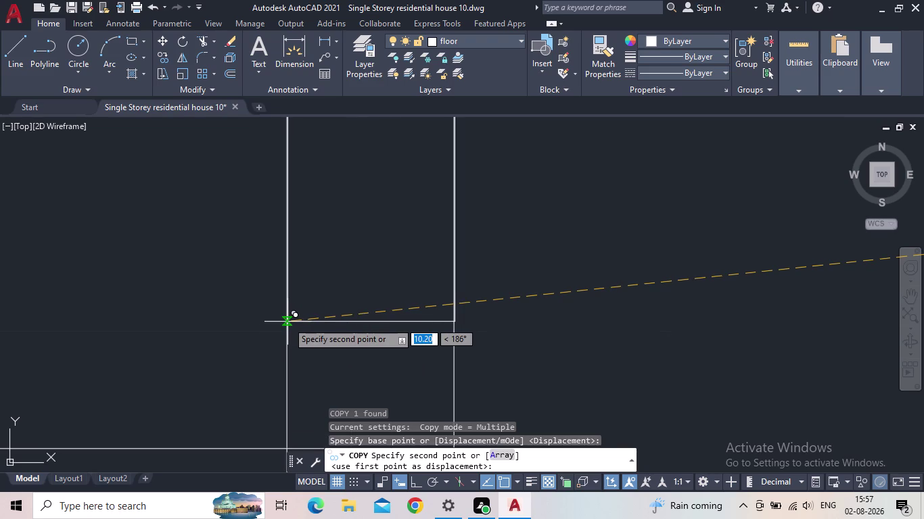
click(286, 322)
Place a second window copy into the next wall.
scroll(down, 3)
scroll(down, 3)
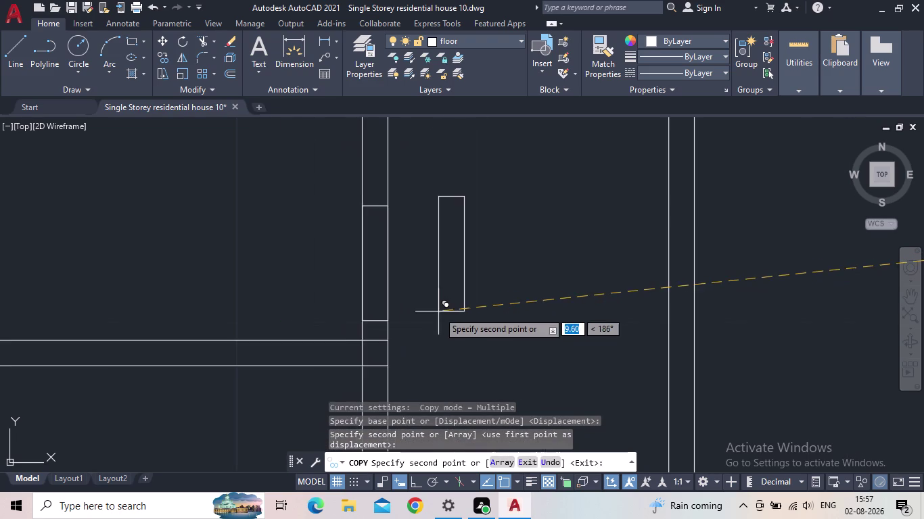
middle_drag(440, 310, 442, 319)
scroll(down, 3)
middle_drag(477, 324, 413, 288)
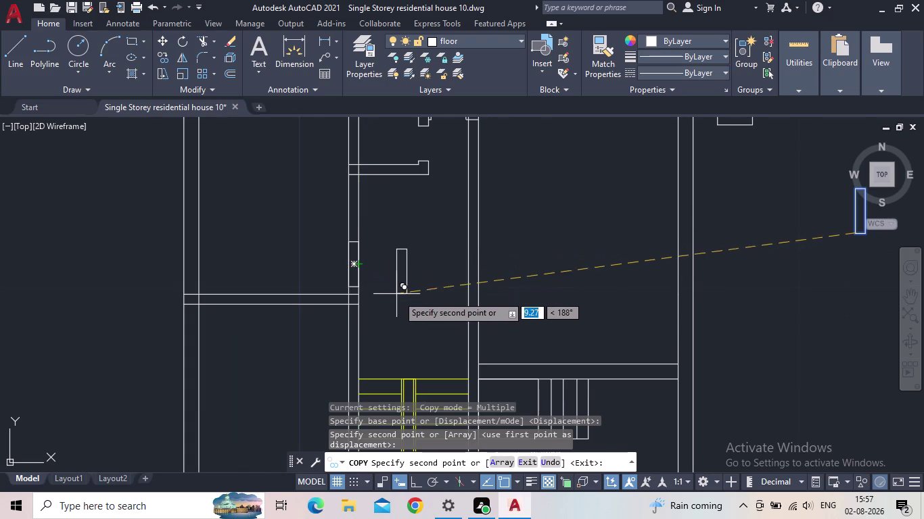
middle_drag(404, 305, 418, 231)
scroll(up, 3)
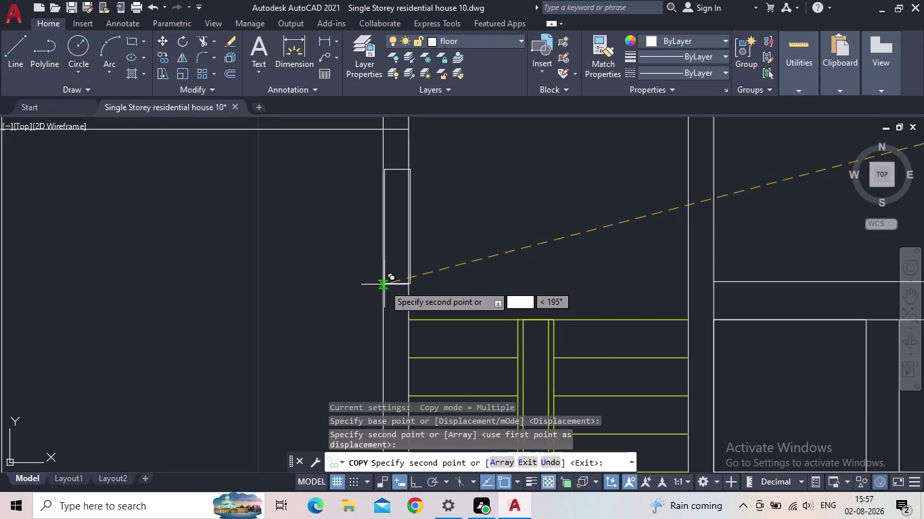
click(382, 286)
Place a third window copy above the wall line near the staircase and end copying.
scroll(down, 3)
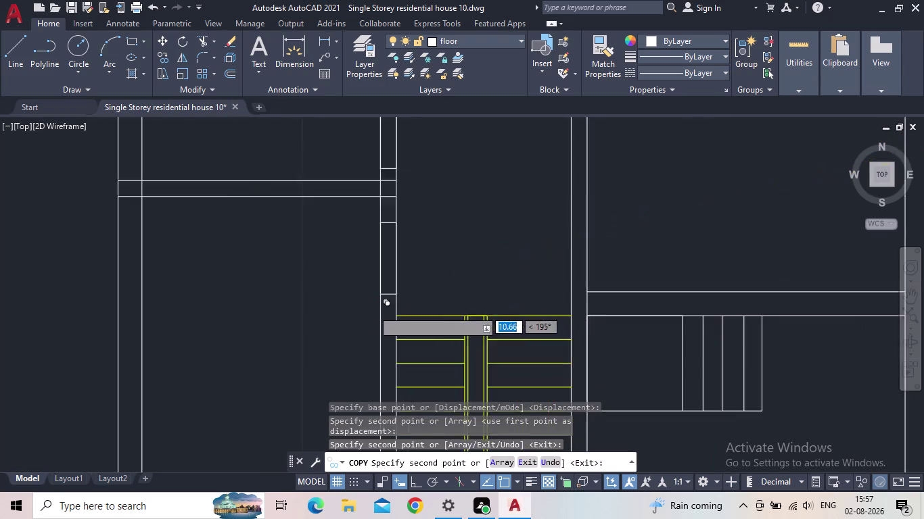
scroll(down, 3)
middle_drag(470, 292, 433, 282)
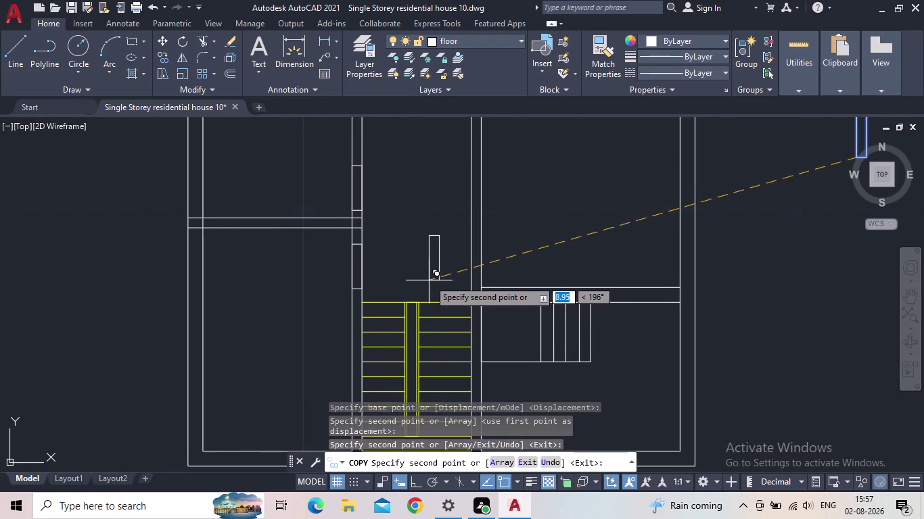
scroll(down, 3)
middle_drag(428, 271, 404, 255)
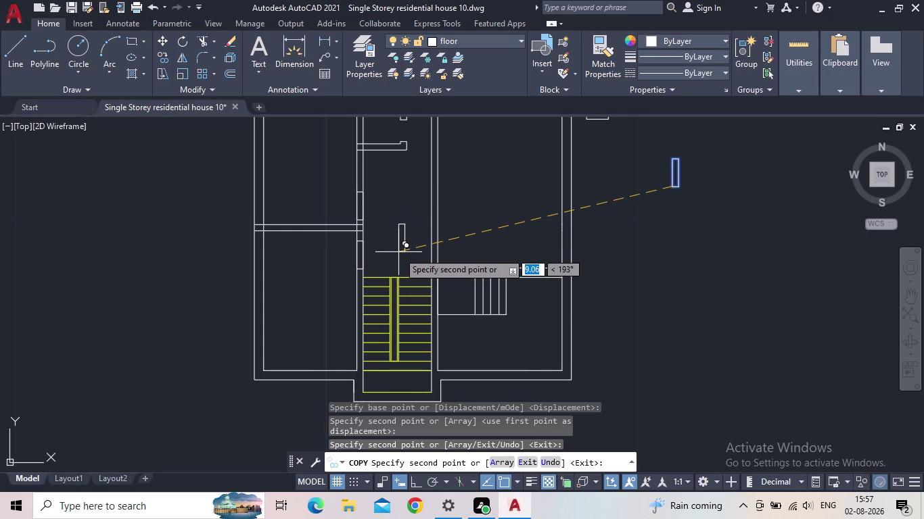
middle_drag(405, 256, 349, 243)
scroll(up, 3)
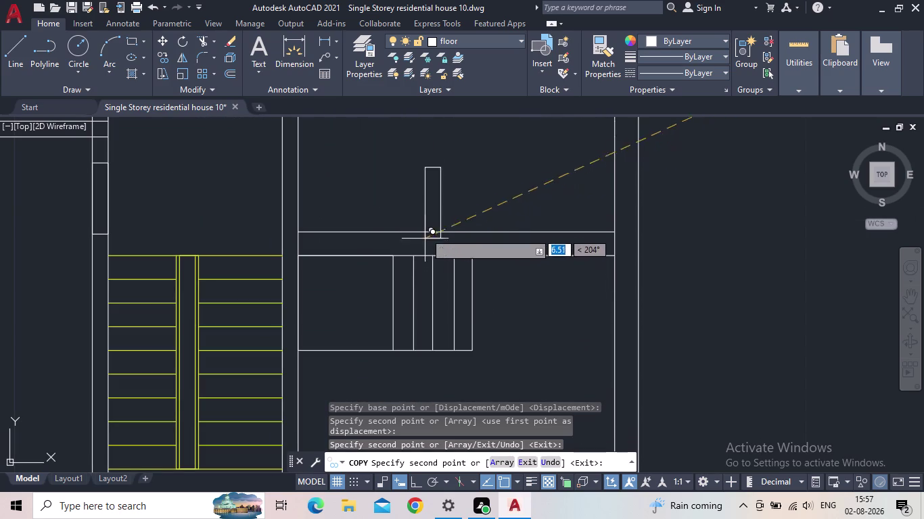
click(420, 218)
key(Escape)
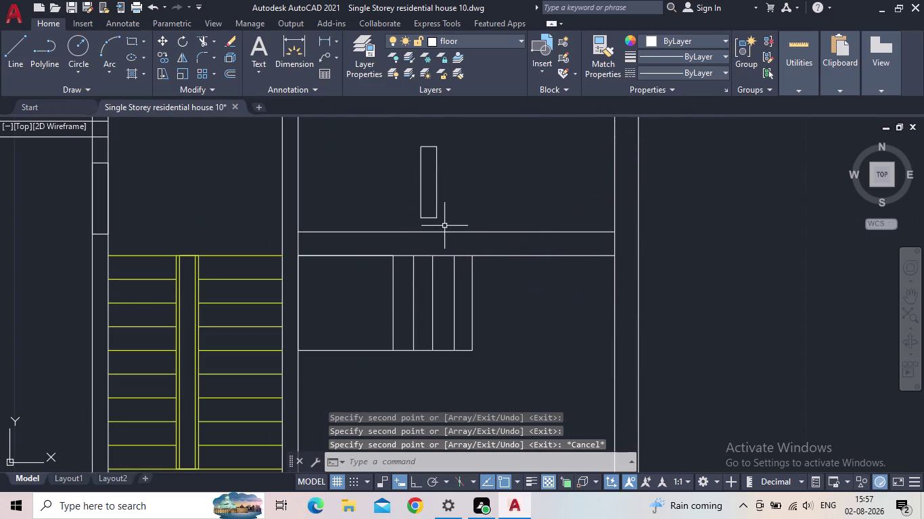
With Ortho on, rotate the loose window rectangle 90 degrees to horizontal.
click(416, 483)
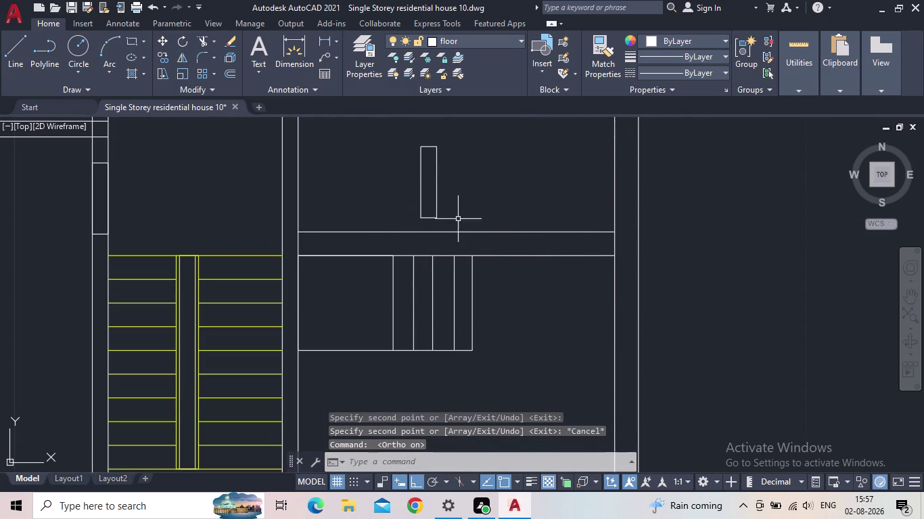
click(458, 209)
click(381, 192)
key(r)
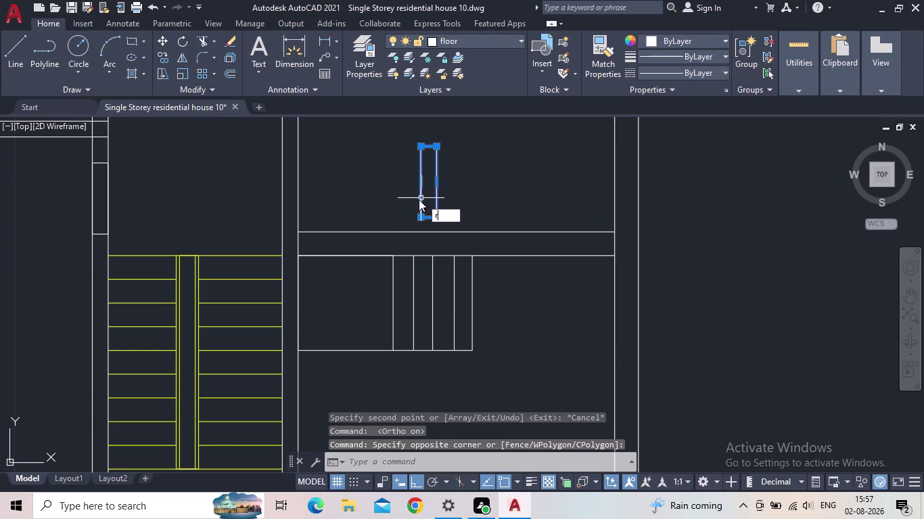
key(o)
key(Return)
click(437, 213)
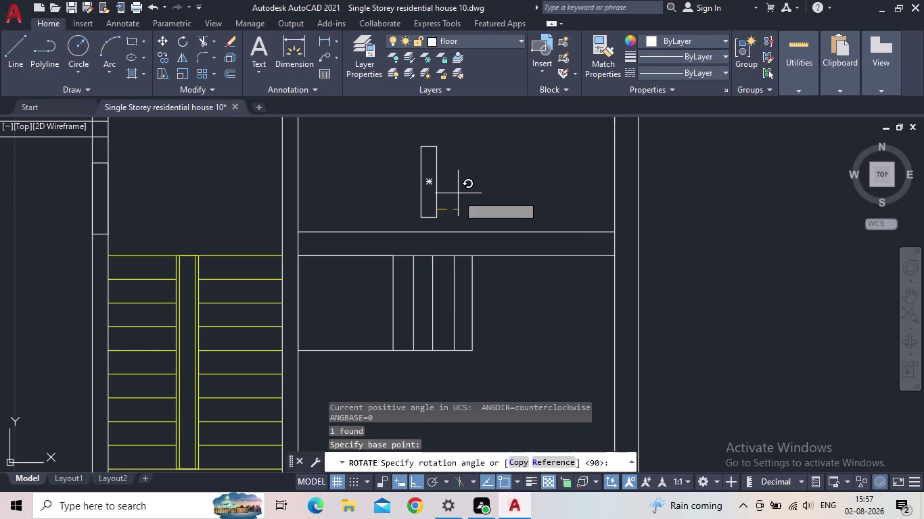
click(452, 172)
Reselect the rotated window rectangle and start COPY on it.
key(Escape)
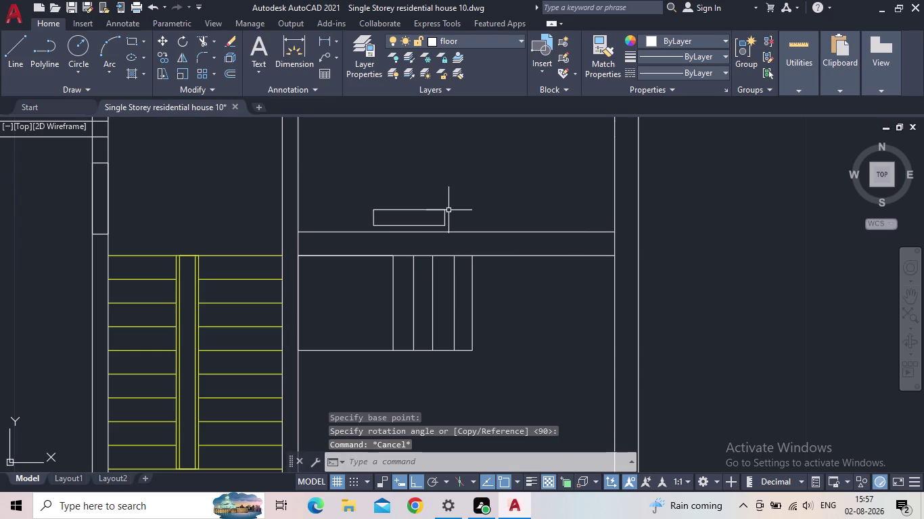
drag(452, 229, 444, 223)
click(432, 219)
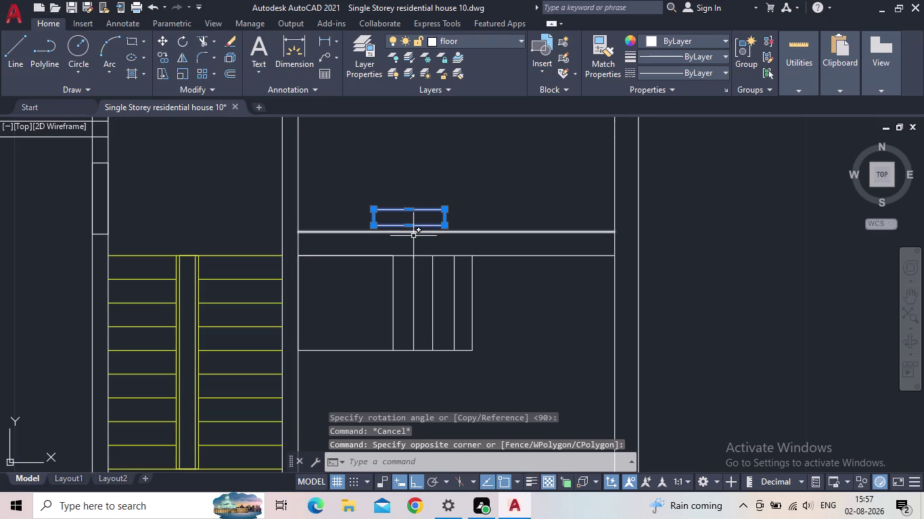
key(c)
key(o)
key(Return)
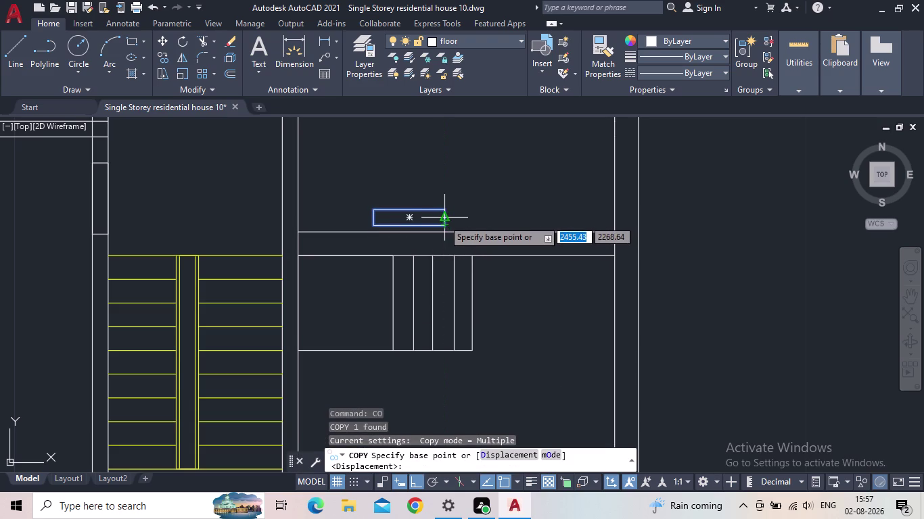
Cancel the copy and delete the stray horizontal rectangle above the wall.
click(445, 224)
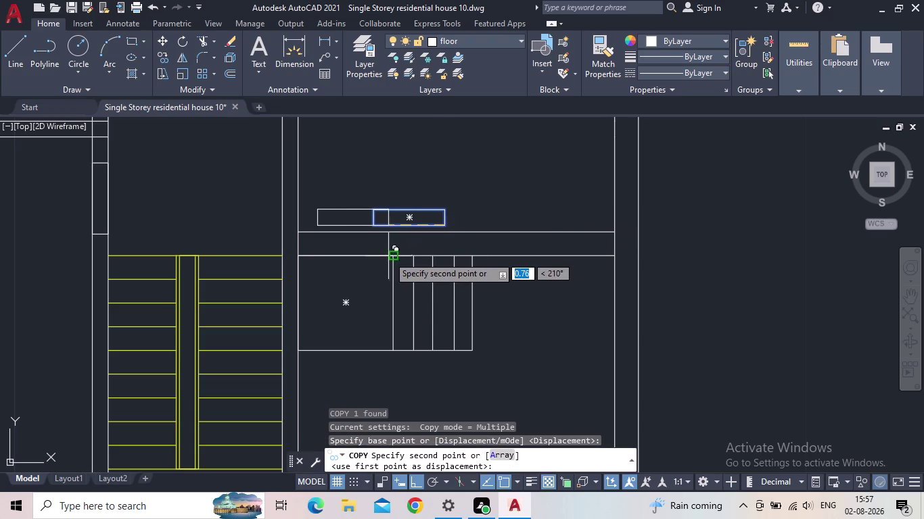
click(421, 484)
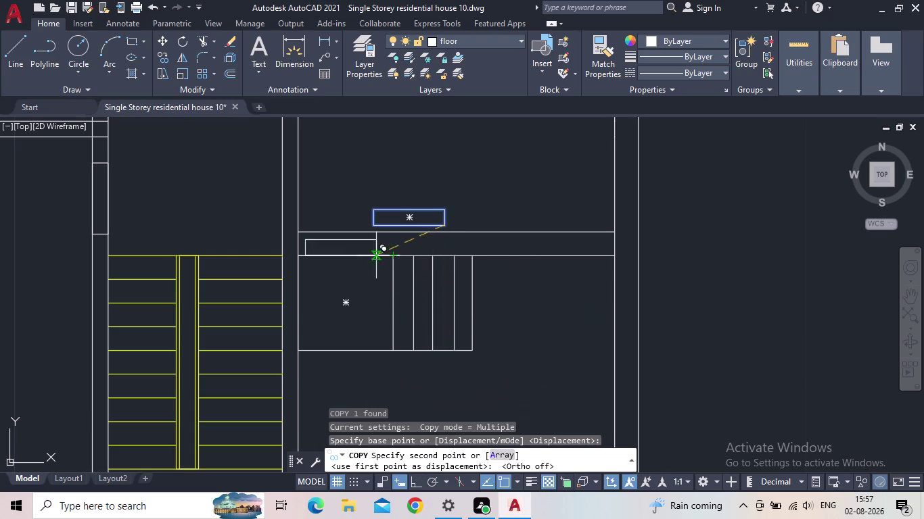
scroll(up, 3)
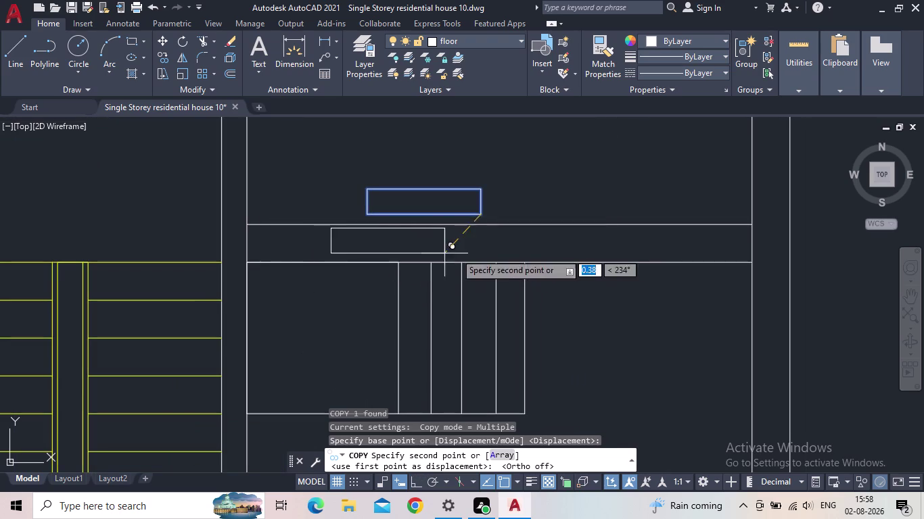
key(Escape)
scroll(down, 3)
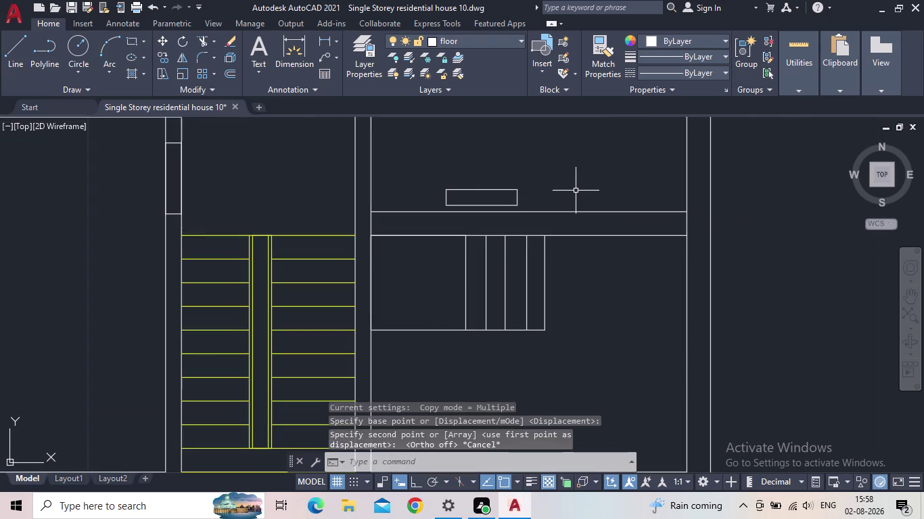
drag(540, 200, 519, 202)
click(483, 192)
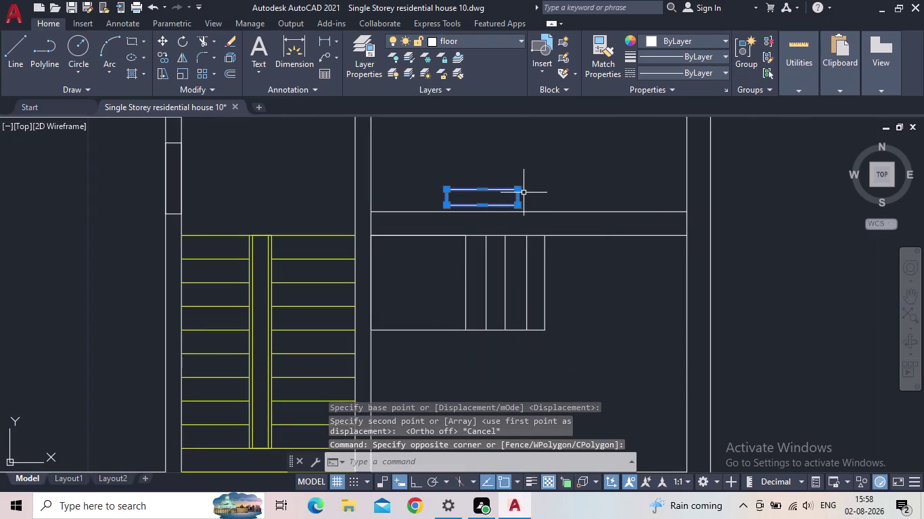
key(Delete)
Zoom out and begin drawing a new rectangle with REC beside the plan.
scroll(down, 3)
middle_drag(510, 224, 472, 280)
scroll(down, 3)
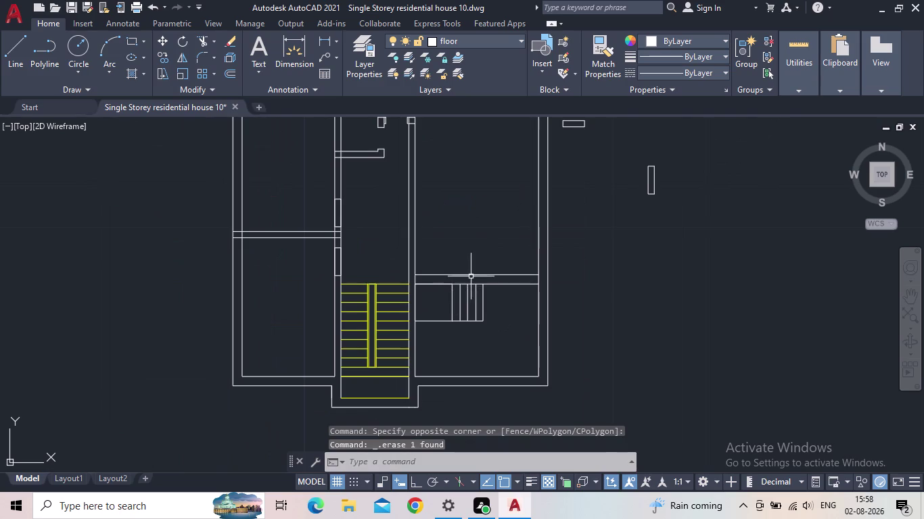
key(r)
key(e)
text(c)
key(space)
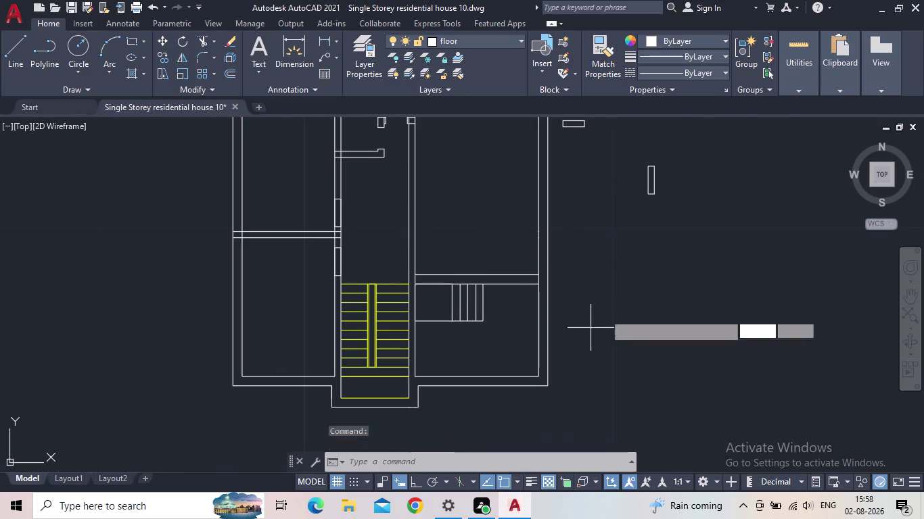
drag(587, 239, 596, 244)
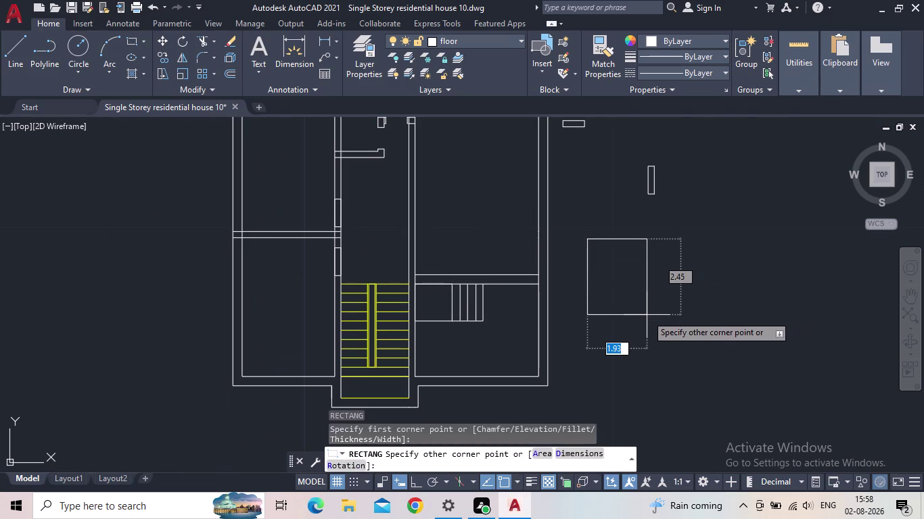
Enter 0.30 for the rectangle, then delete that mistaken rectangle.
text(0.30)
key(Return)
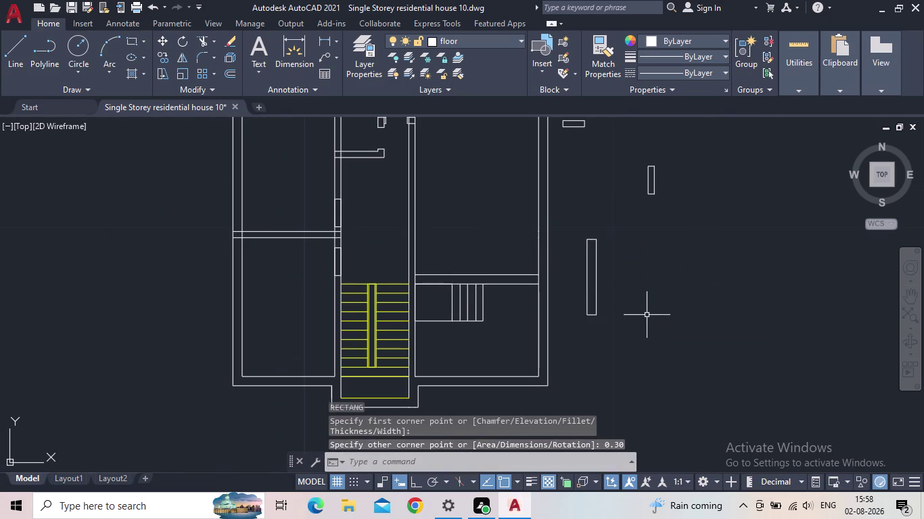
click(649, 315)
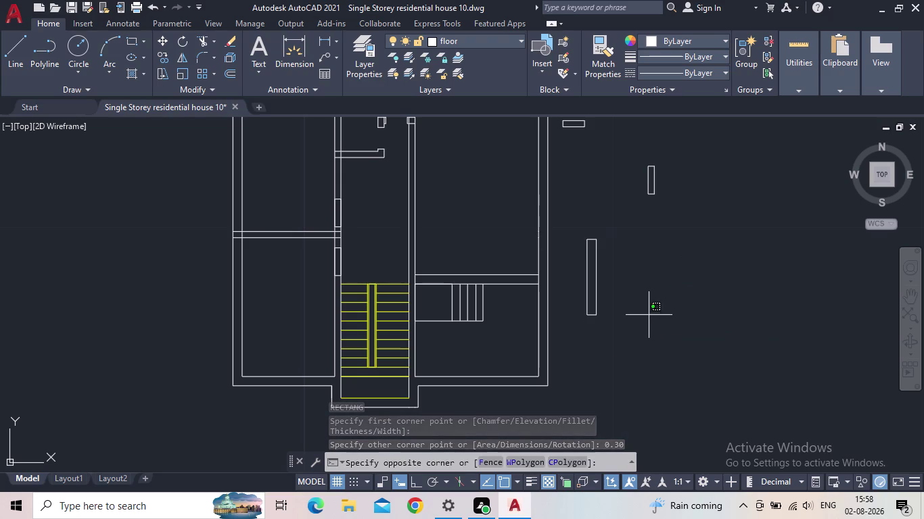
click(575, 296)
key(Delete)
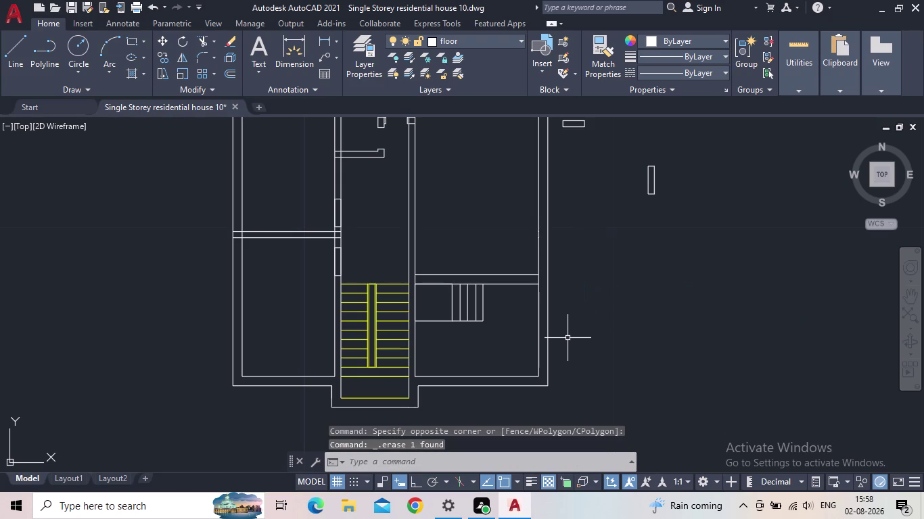
Redraw the rectangle using Dimensions with length 0.30 and width 0.9.
text(rec)
key(Return)
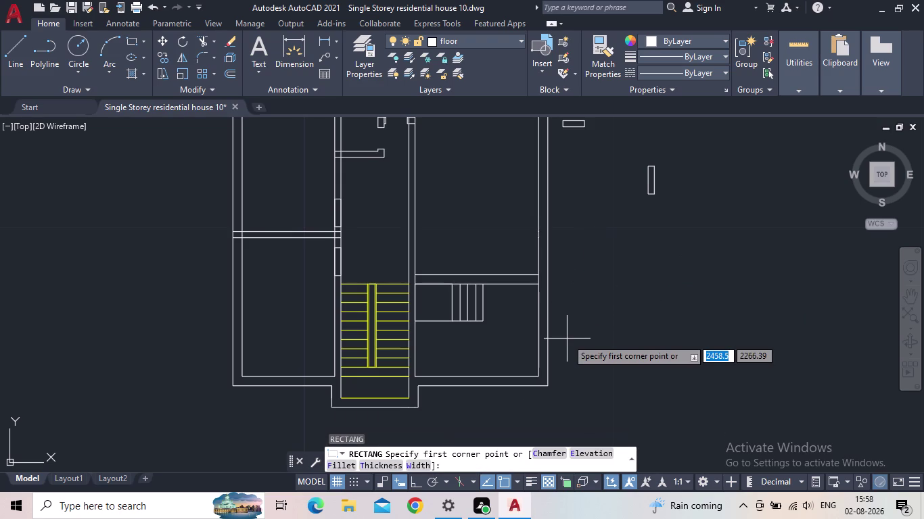
drag(599, 297, 603, 305)
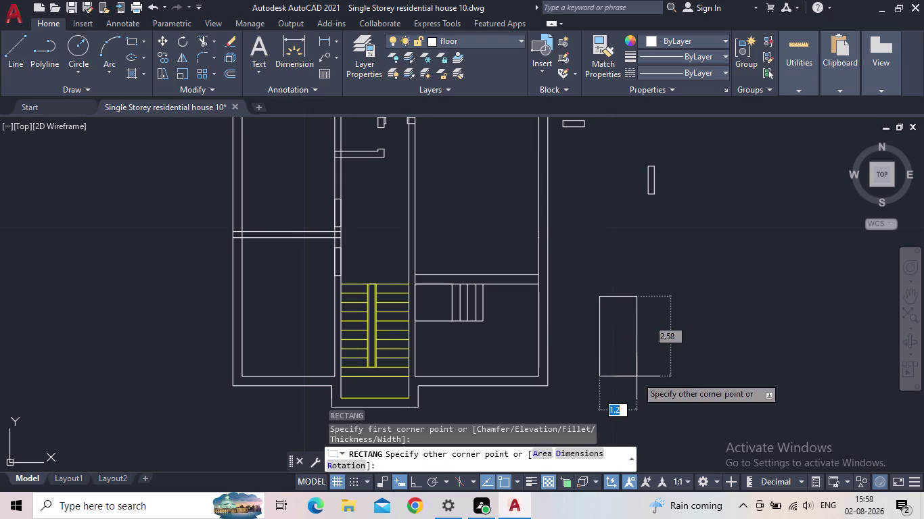
key(d)
key(Return)
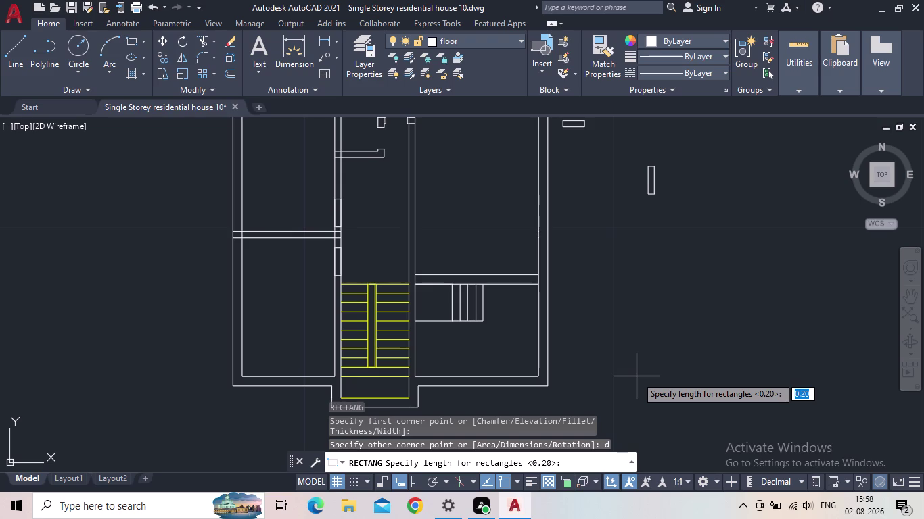
text(0.30)
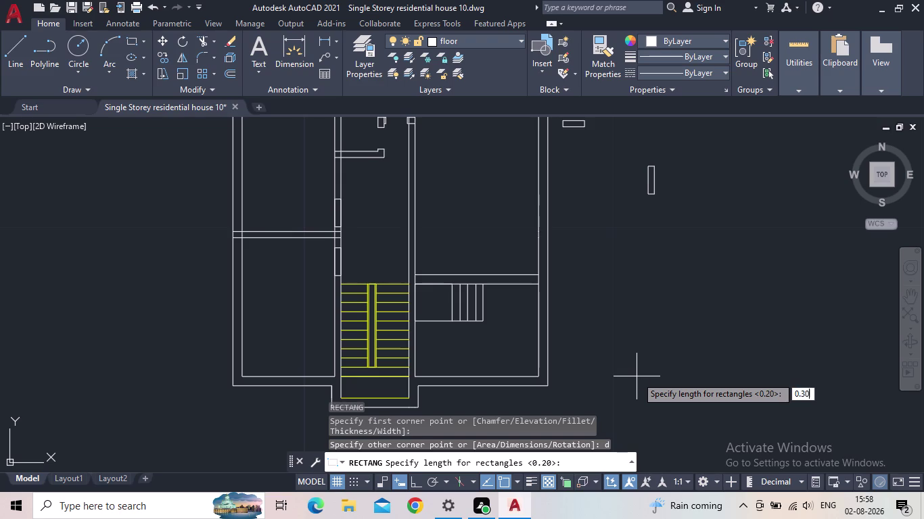
key(Return)
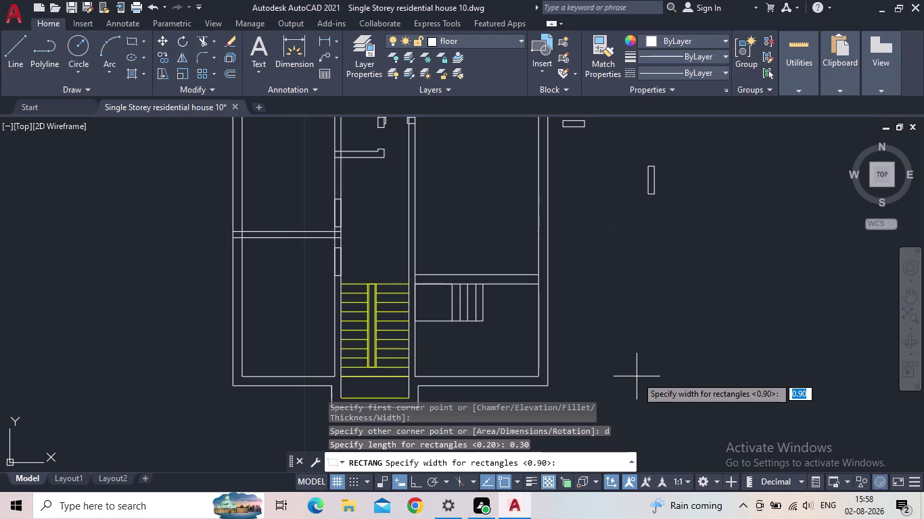
text(0.)
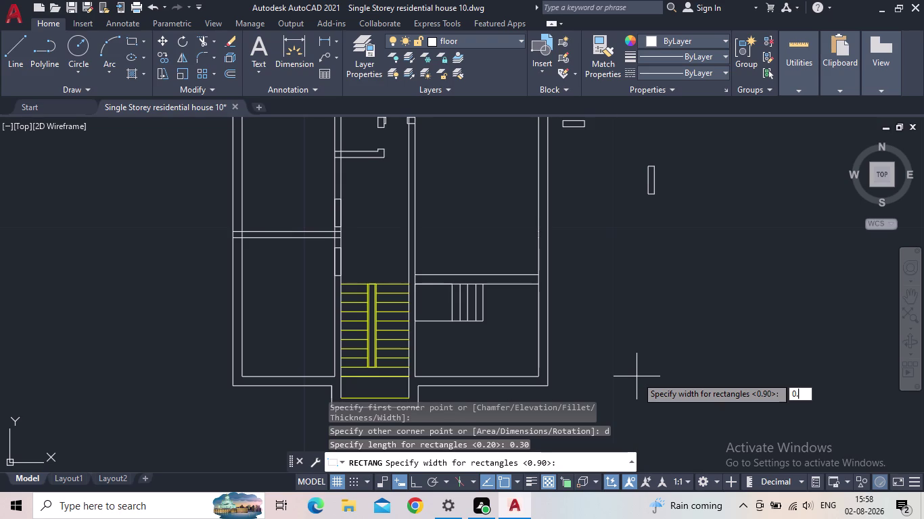
text(9)
key(Return)
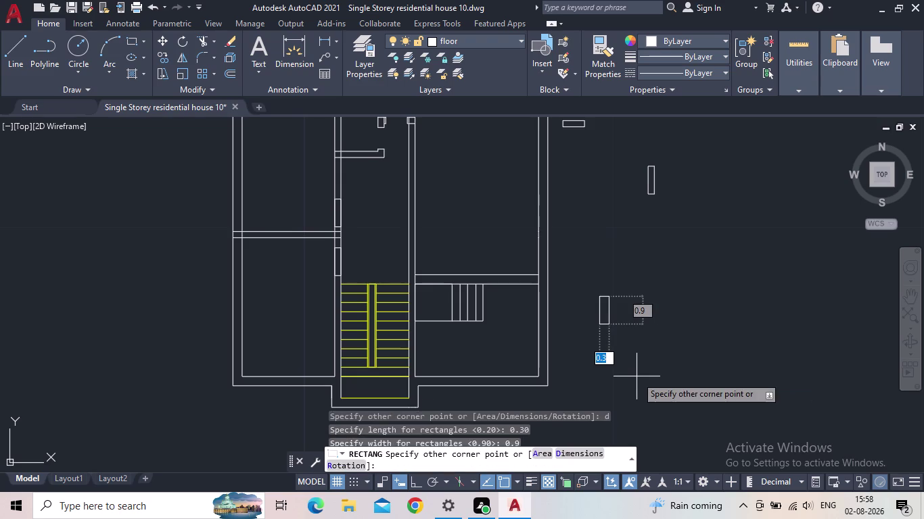
click(628, 378)
key(Escape)
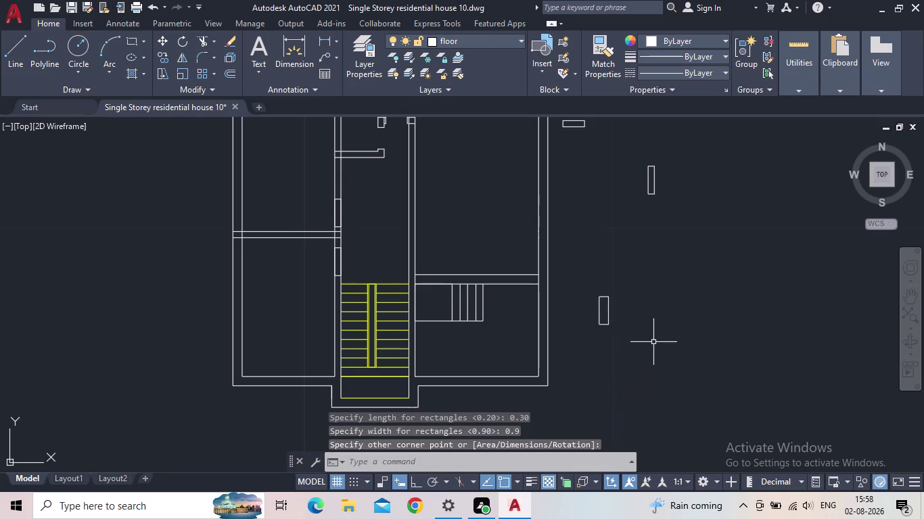
Select the new 0.30 by 0.9 window rectangle.
drag(671, 336, 643, 326)
click(576, 295)
scroll(up, 3)
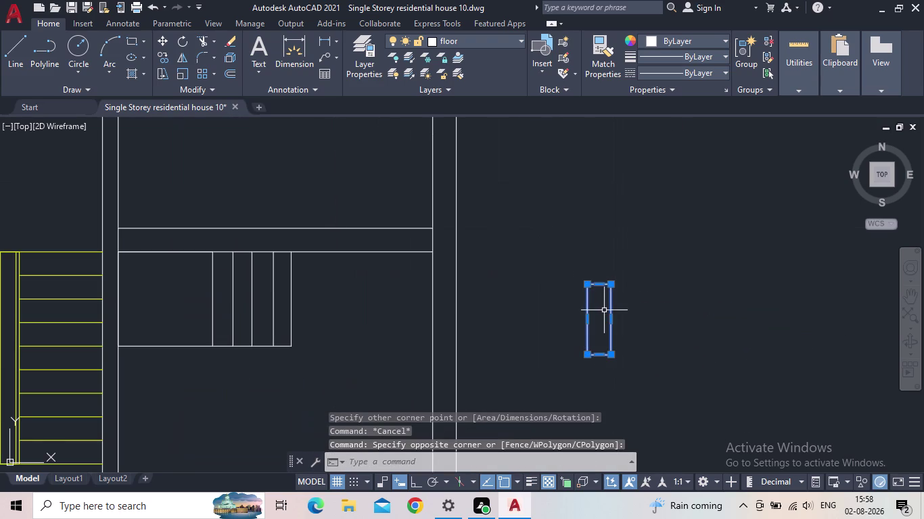
With Ortho on, rotate the rectangle 90 degrees about its lower corner.
key(r)
key(o)
key(Return)
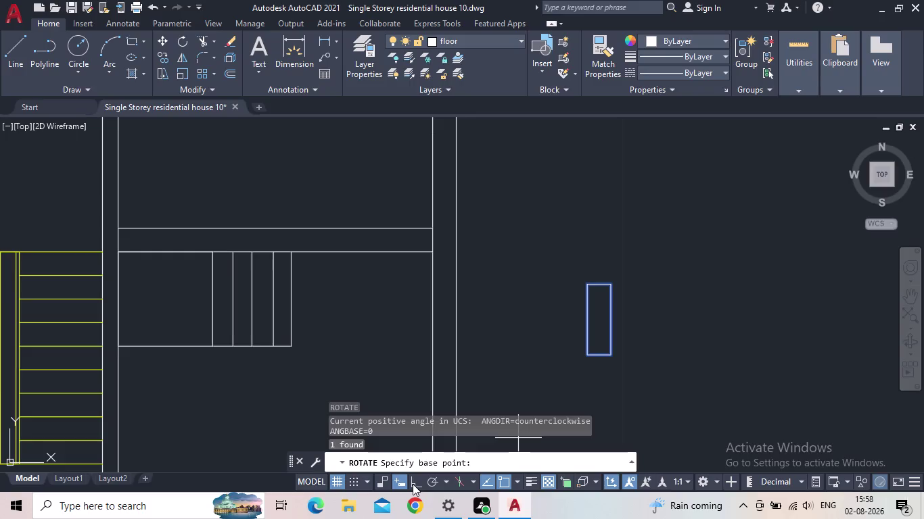
click(413, 484)
click(584, 356)
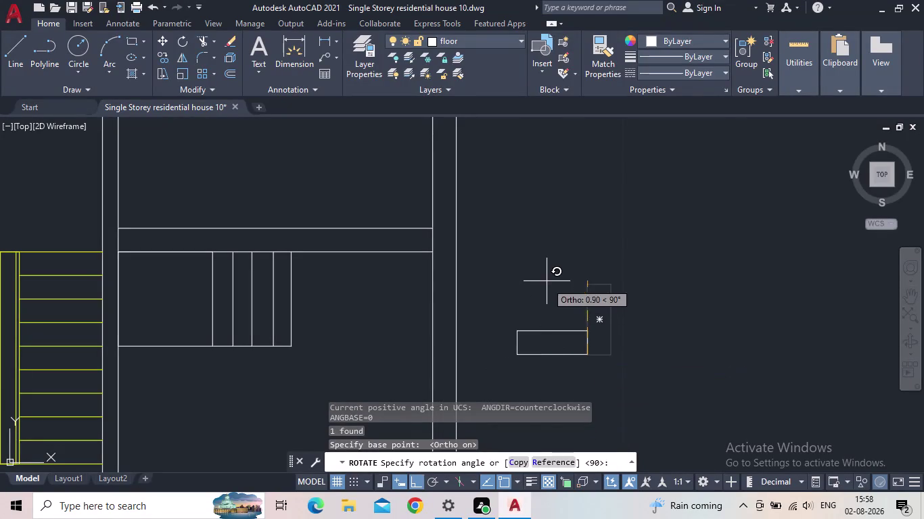
click(546, 267)
key(Escape)
Inspect the rotated rectangle's properties, then deselect it and start MOVE.
drag(608, 405, 586, 387)
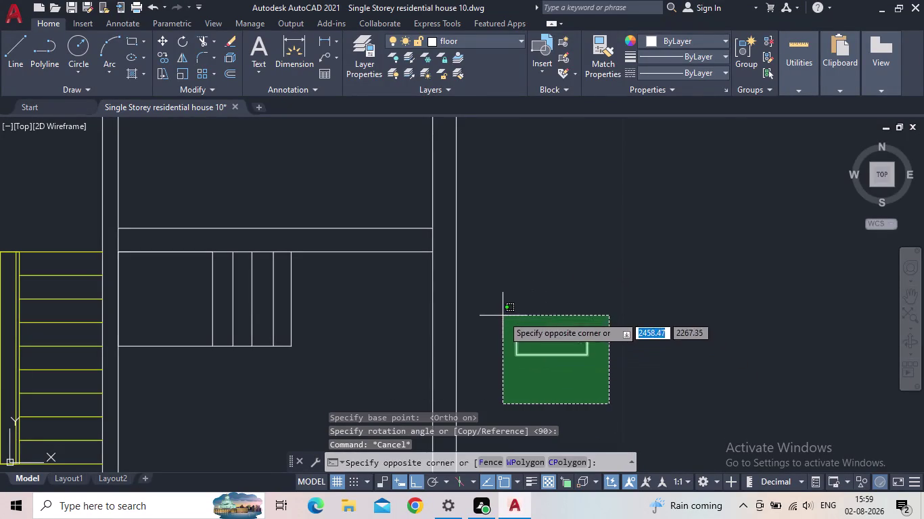
click(501, 312)
key(m)
key(o)
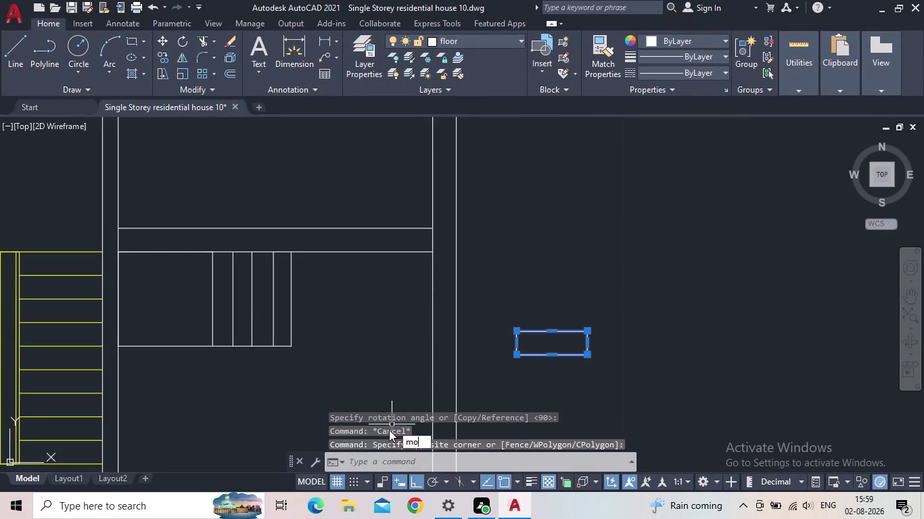
key(Return)
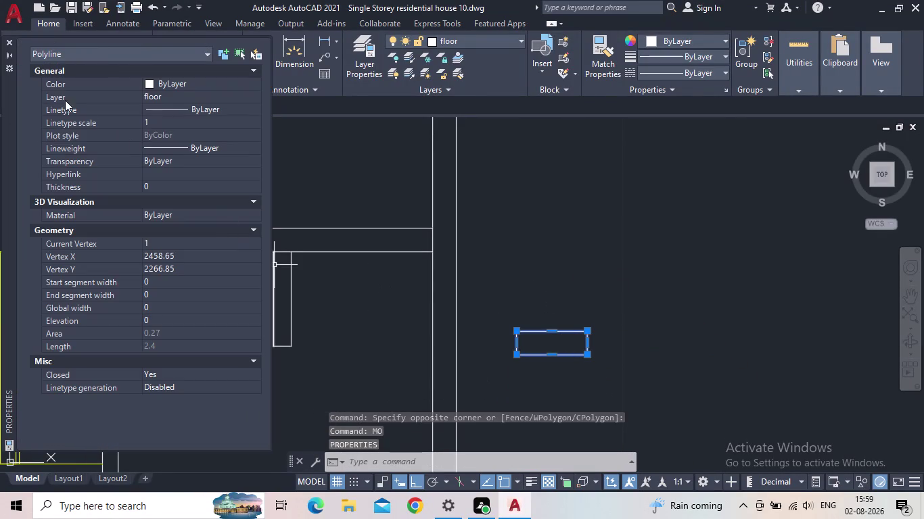
click(7, 42)
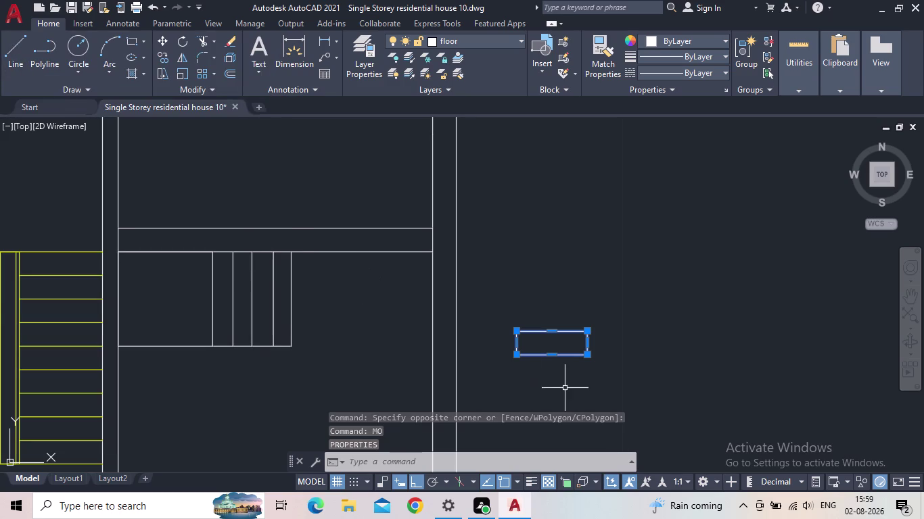
key(Escape)
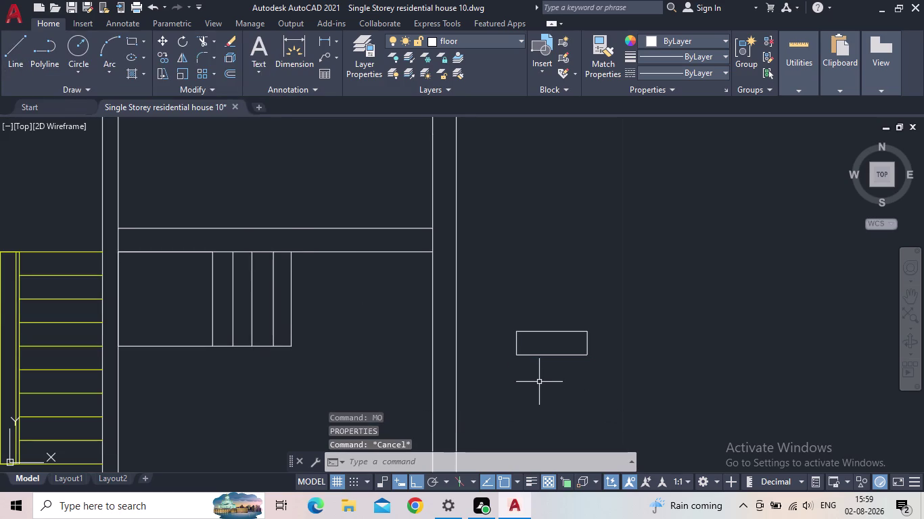
text(m)
key(space)
Move the horizontal 0.30 by 0.90 rectangle into the wall corner beside the staircase.
drag(558, 380, 539, 361)
click(508, 300)
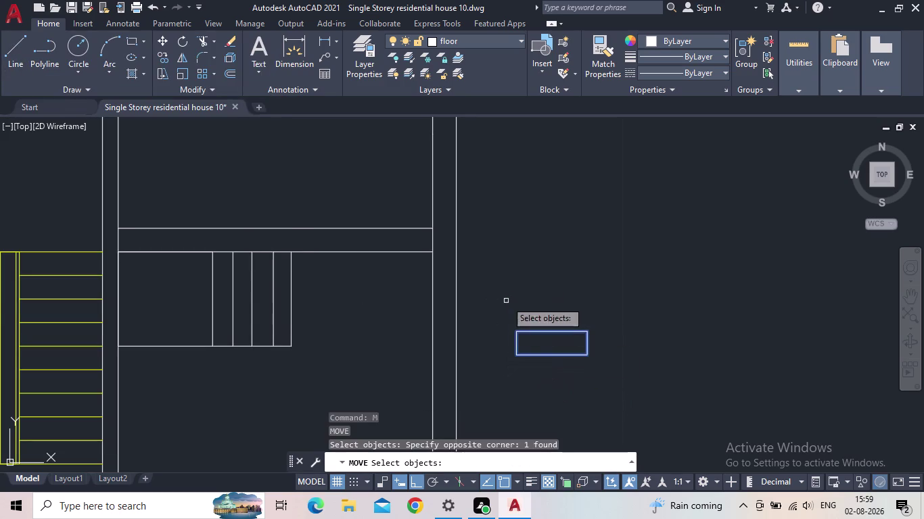
key(space)
click(518, 357)
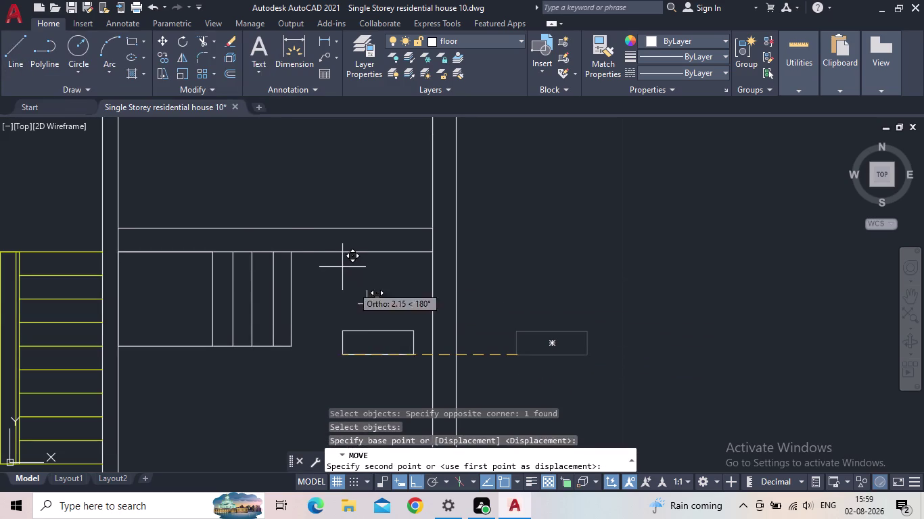
click(418, 480)
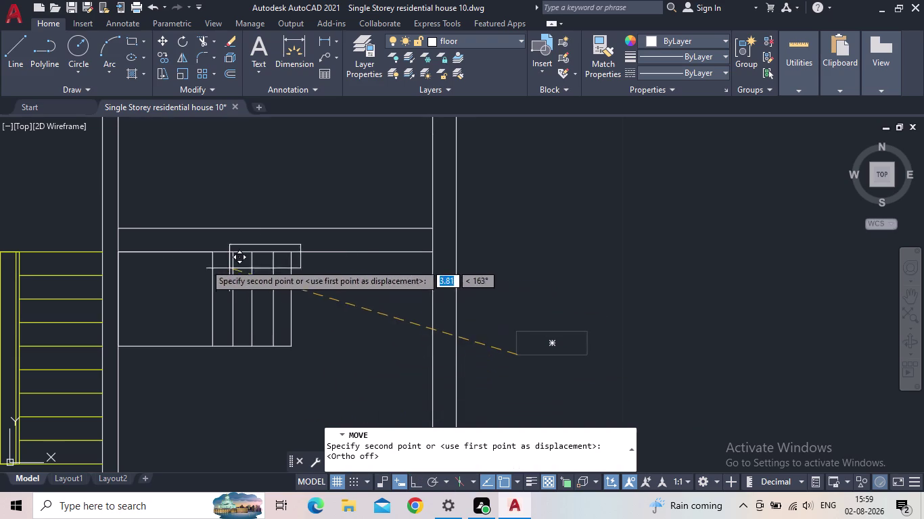
middle_drag(149, 254, 335, 259)
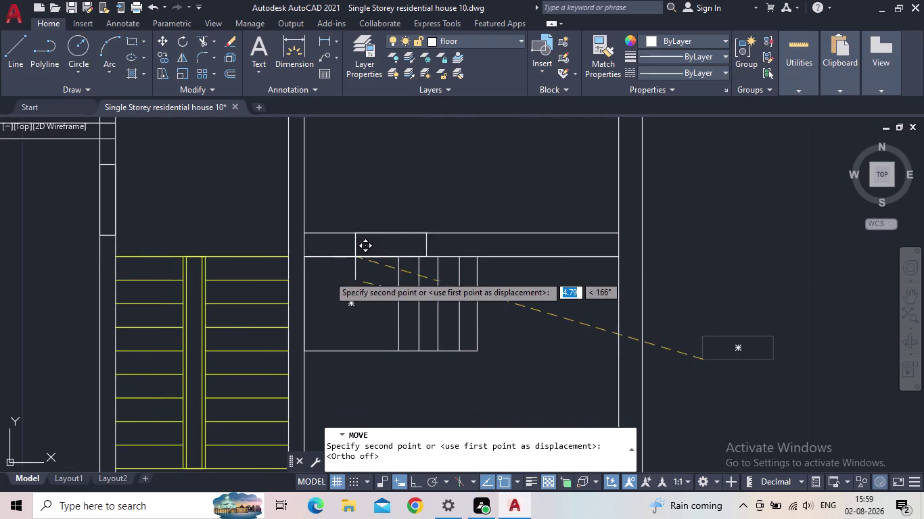
scroll(up, 3)
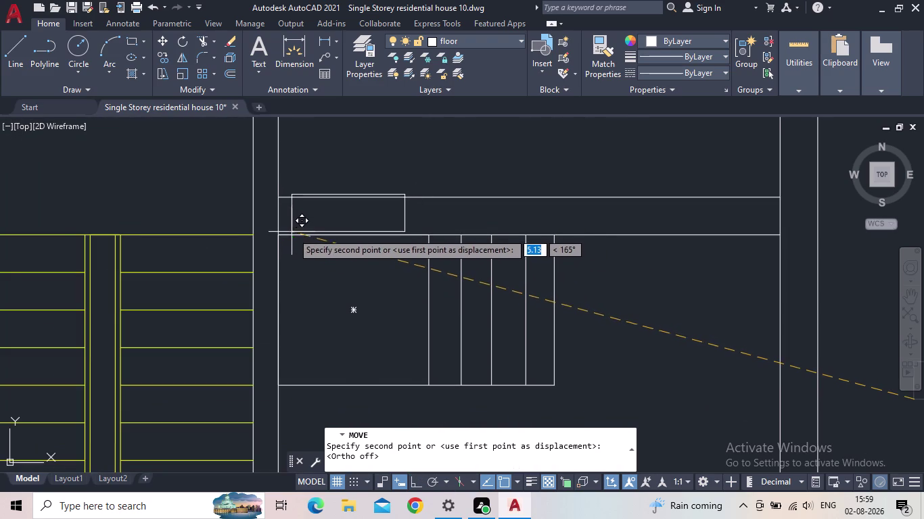
scroll(up, 3)
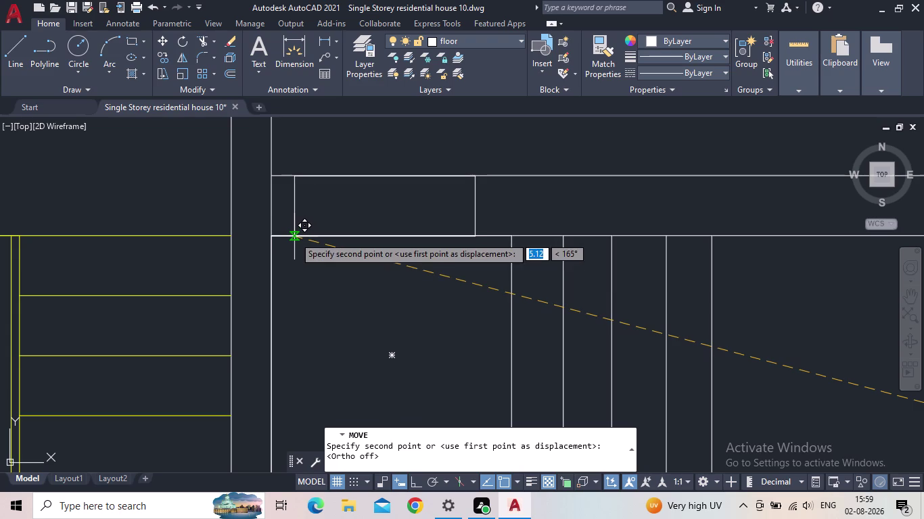
click(294, 236)
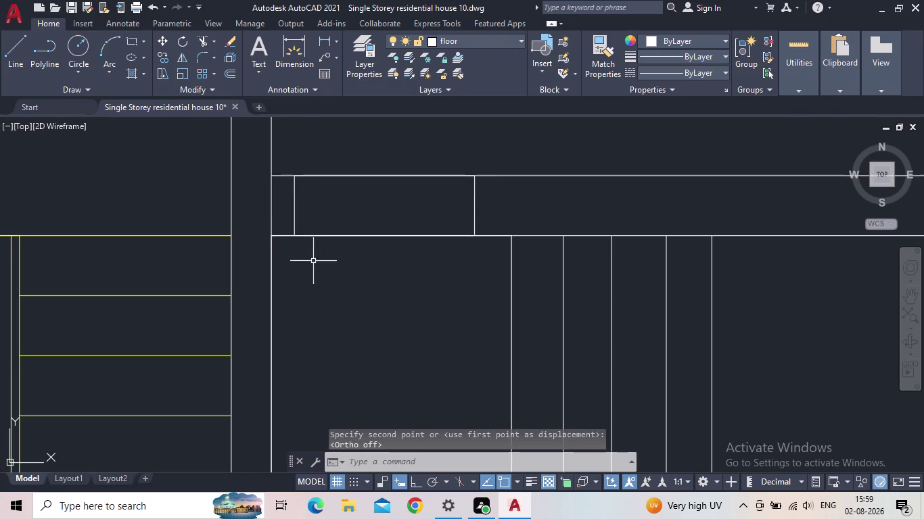
scroll(down, 3)
middle_drag(323, 276, 292, 276)
scroll(down, 3)
scroll(up, 3)
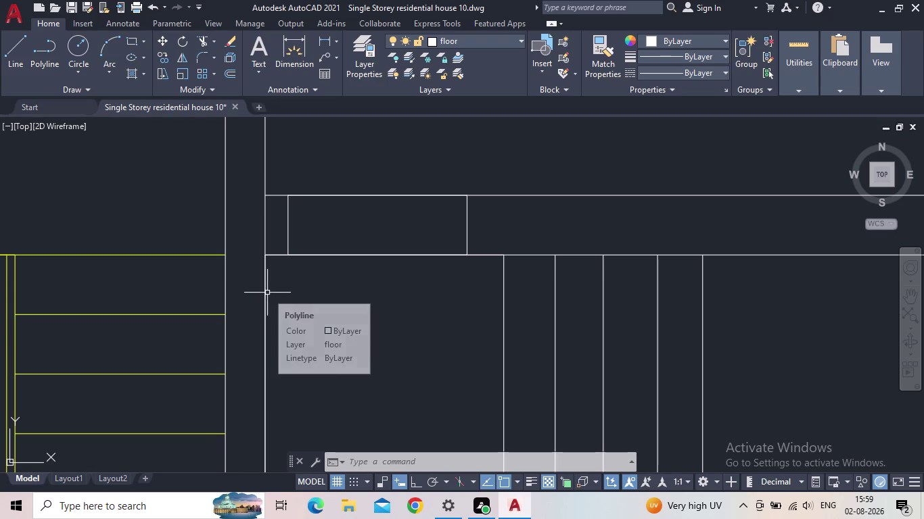
scroll(down, 3)
middle_drag(347, 319, 250, 310)
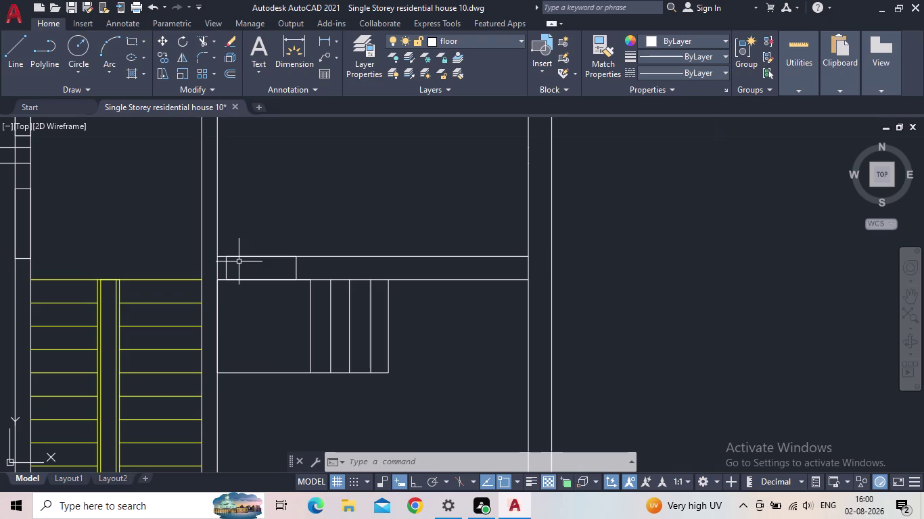
scroll(down, 3)
middle_drag(261, 291, 282, 278)
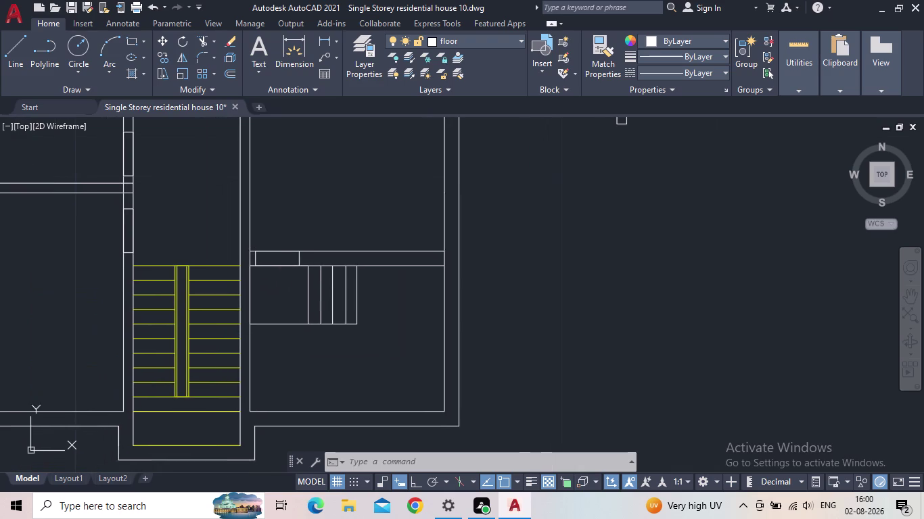
scroll(up, 3)
middle_drag(264, 270, 328, 287)
scroll(up, 3)
scroll(up, 3)
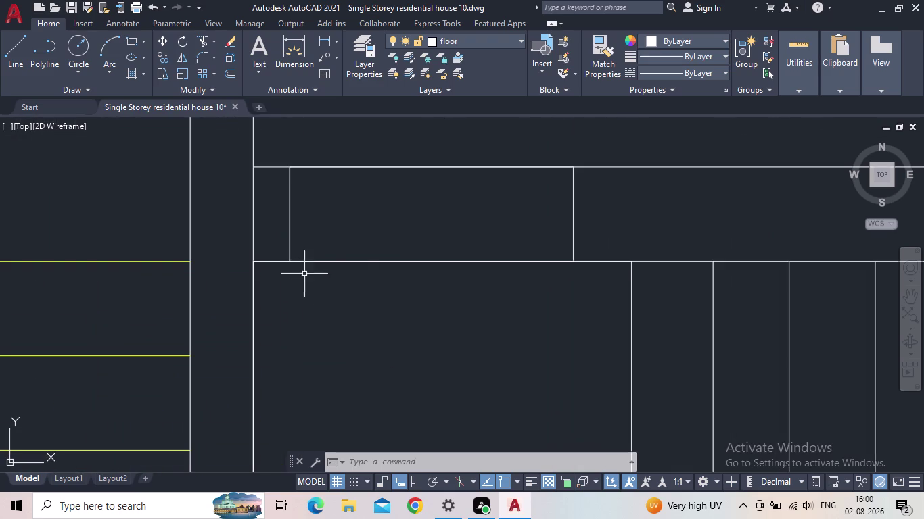
scroll(down, 3)
middle_drag(361, 286, 304, 330)
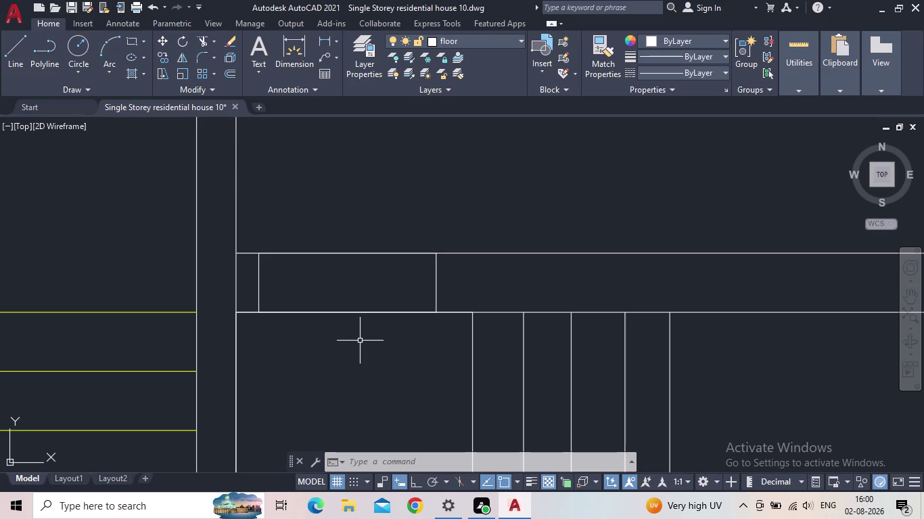
scroll(down, 3)
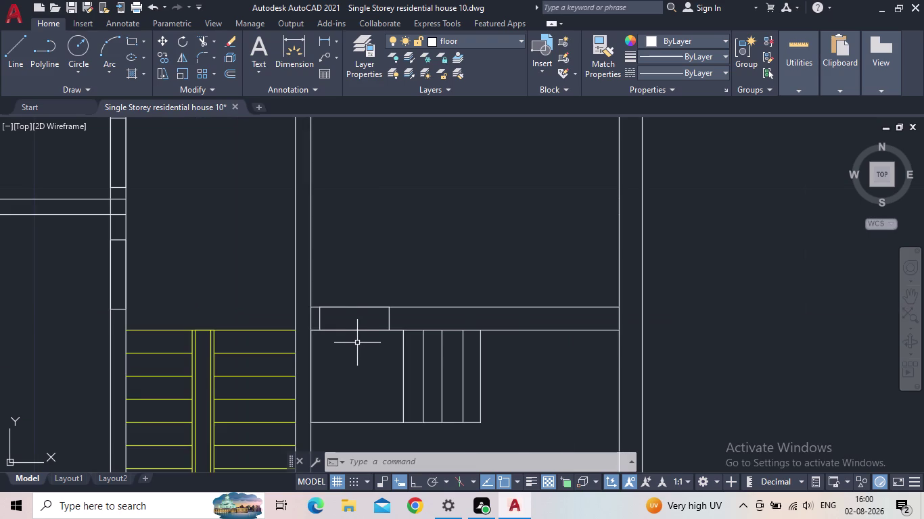
key(t)
key(r)
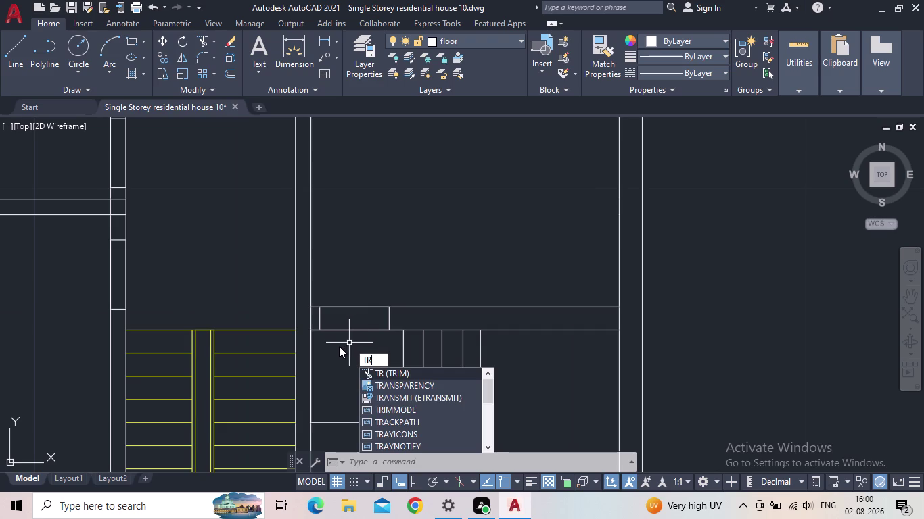
Trim the wall lines crossing the new window rectangle beside the stair landing.
key(Return)
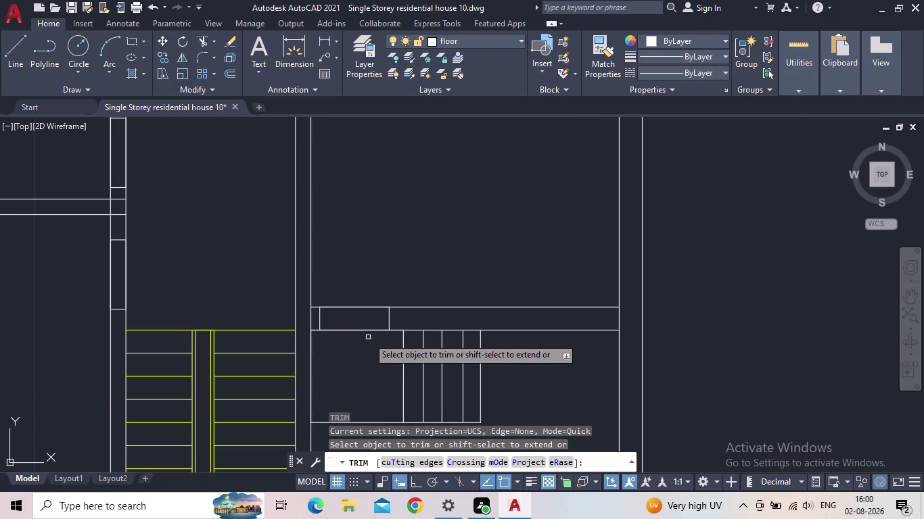
scroll(up, 3)
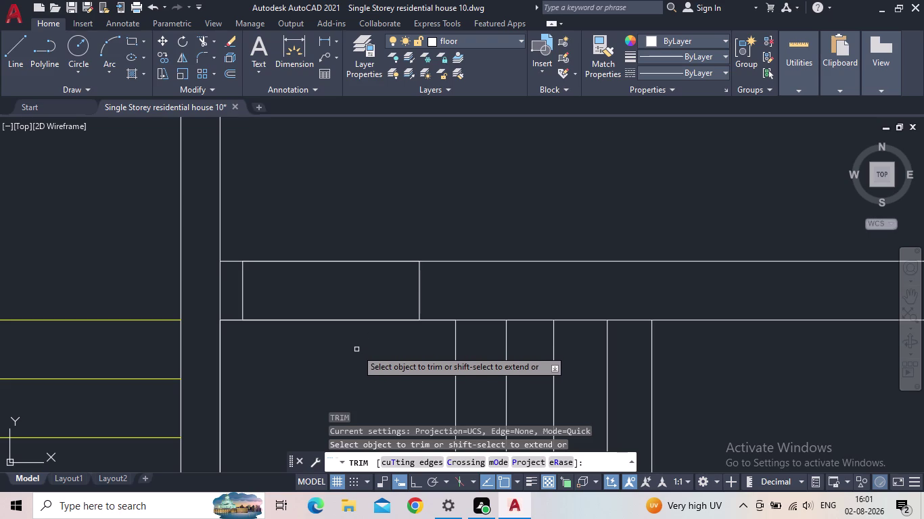
scroll(down, 3)
middle_drag(358, 363, 333, 353)
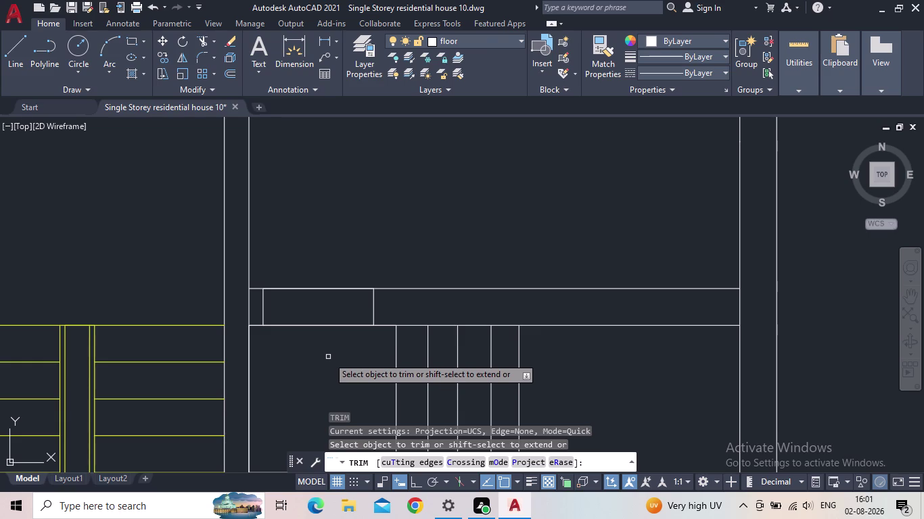
drag(328, 345, 325, 331)
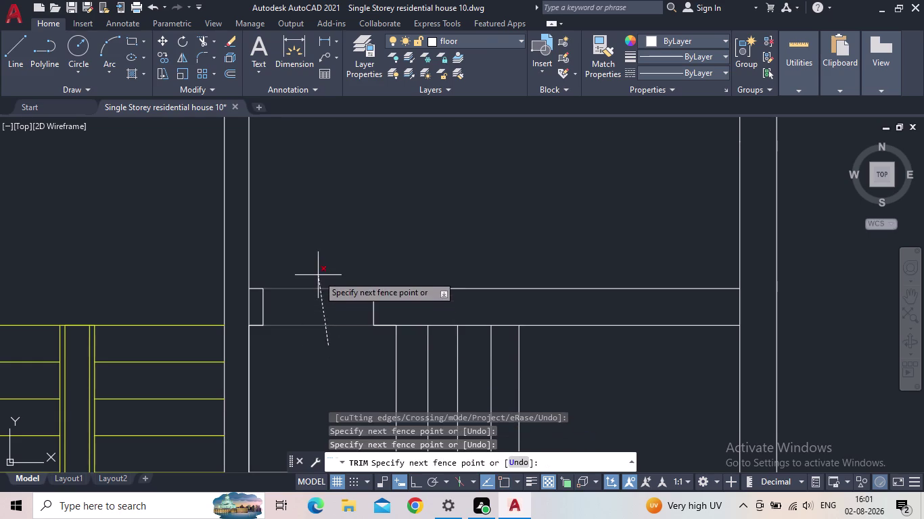
click(317, 276)
scroll(down, 3)
middle_drag(312, 296, 298, 302)
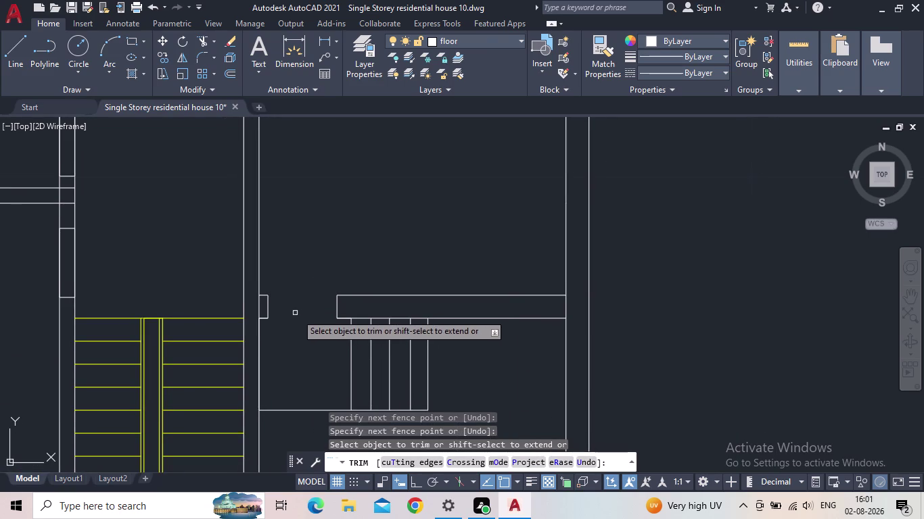
key(Escape)
middle_click(310, 344)
scroll(down, 3)
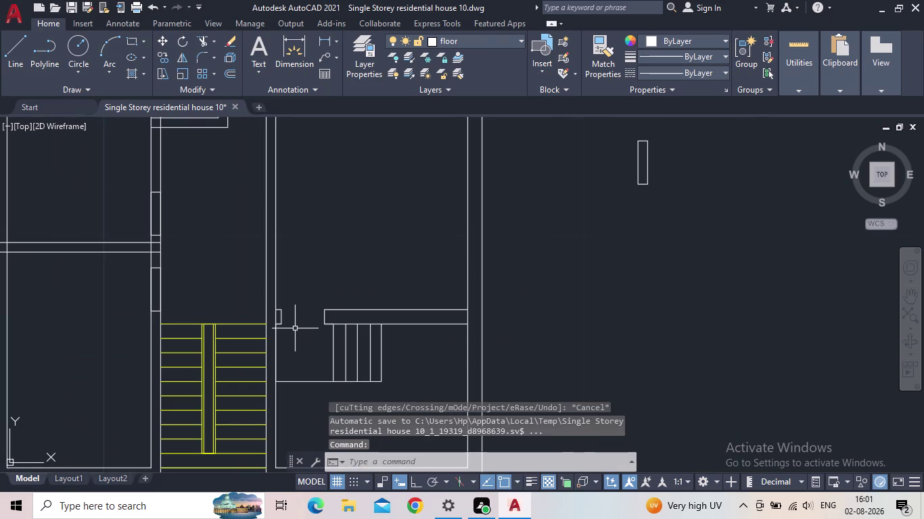
scroll(up, 3)
middle_drag(302, 332, 258, 338)
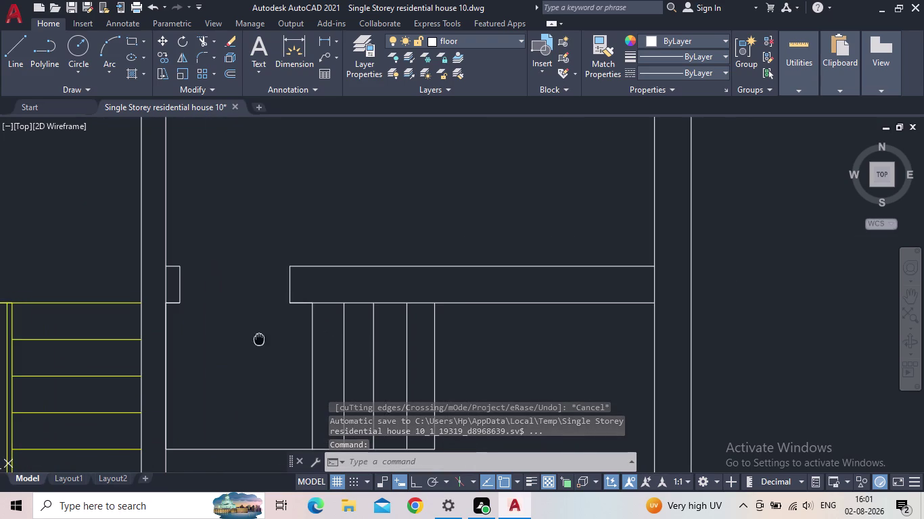
middle_drag(259, 339, 257, 338)
scroll(down, 3)
middle_drag(380, 242, 374, 255)
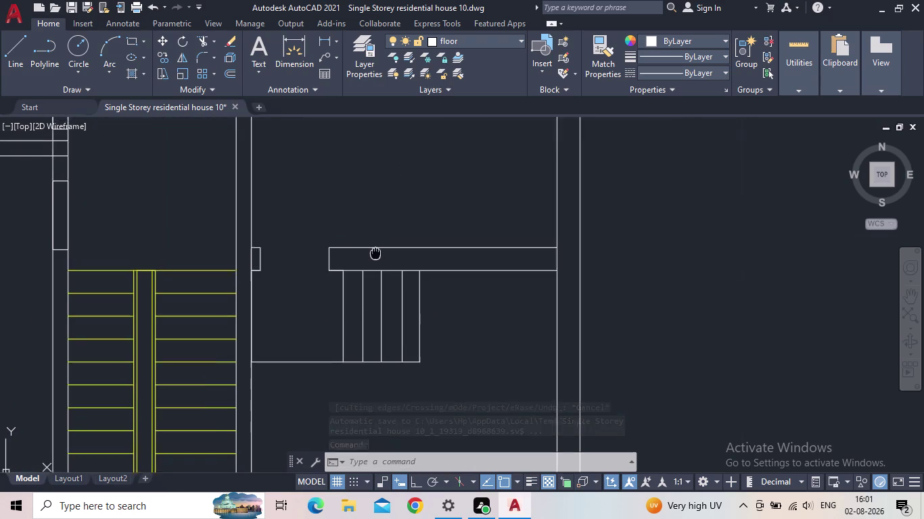
middle_drag(374, 255, 357, 296)
scroll(down, 3)
middle_drag(367, 274, 371, 307)
scroll(up, 3)
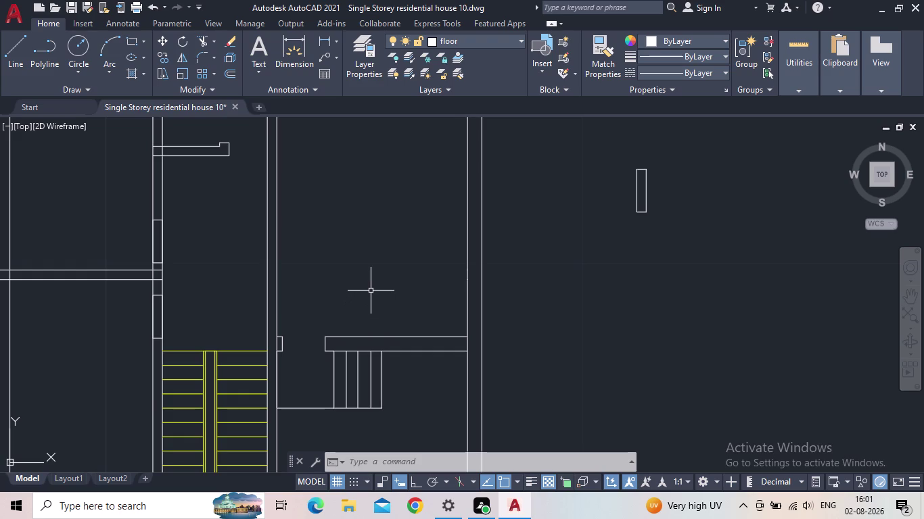
scroll(down, 3)
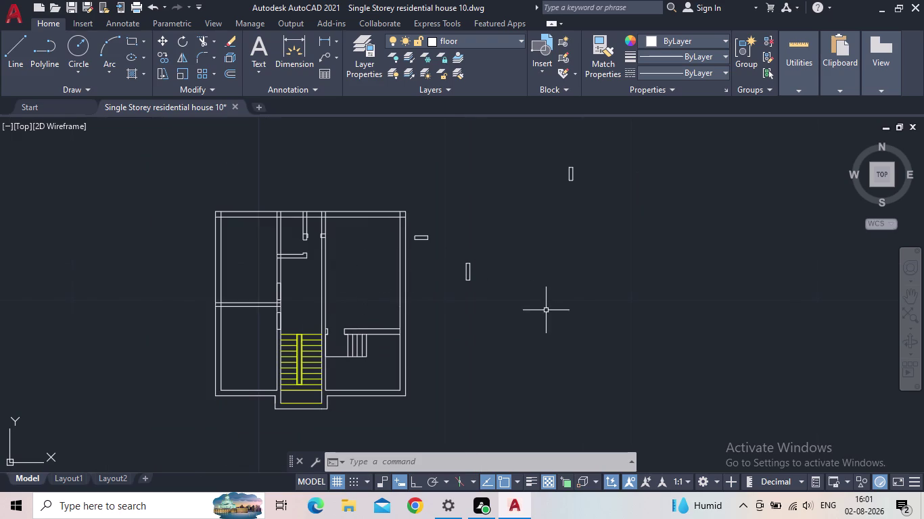
drag(503, 302, 490, 296)
click(460, 261)
drag(436, 250, 426, 239)
click(419, 228)
drag(594, 199, 583, 177)
click(557, 150)
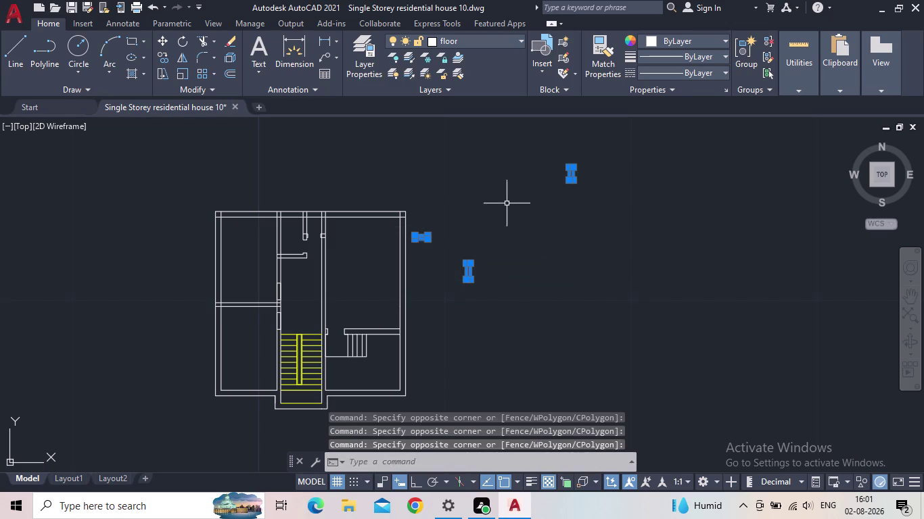
Erase the selected spare rectangles and set the magenta door layer current.
key(Delete)
click(357, 68)
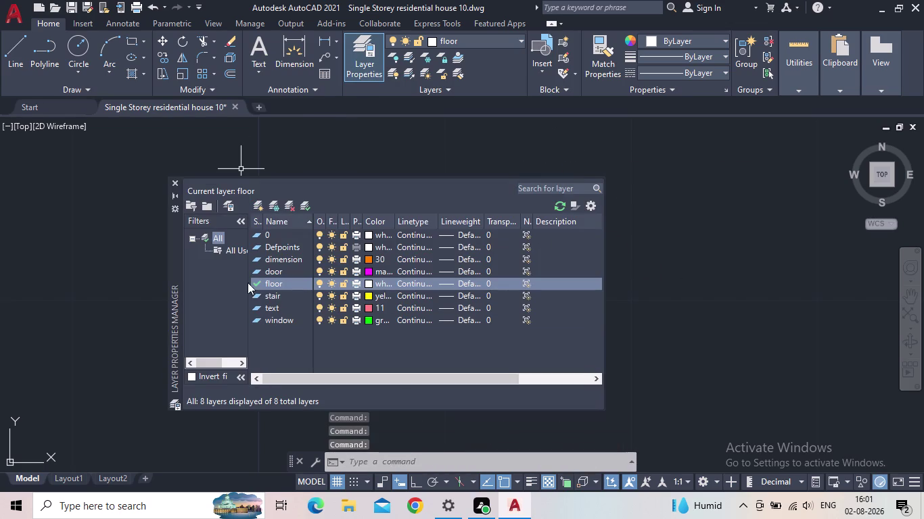
double_click(255, 271)
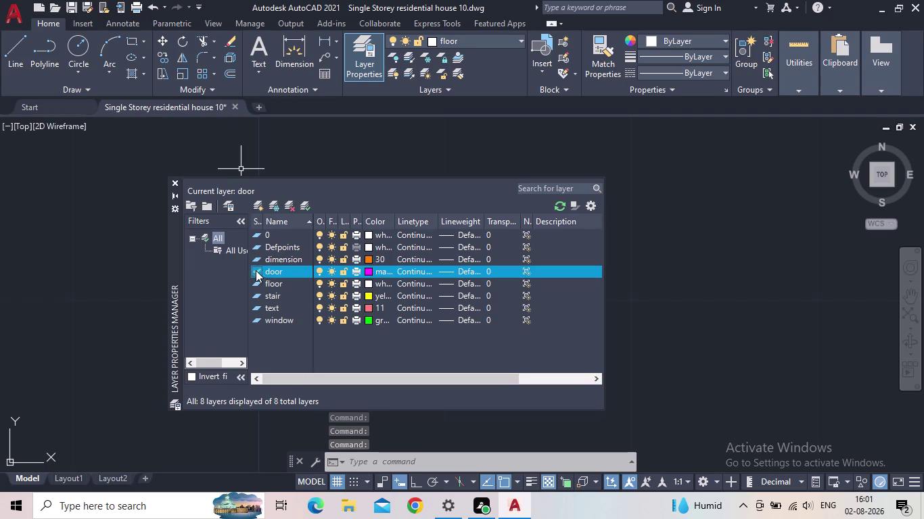
click(174, 182)
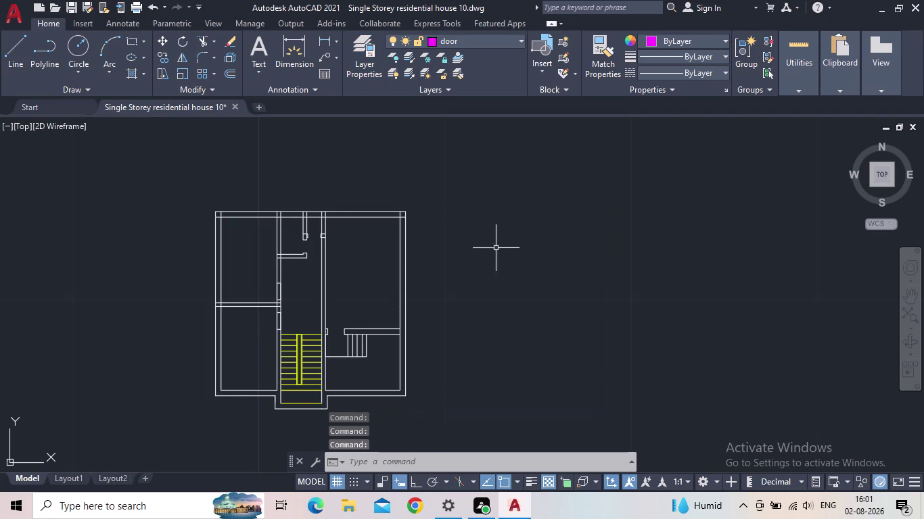
middle_drag(581, 264, 525, 256)
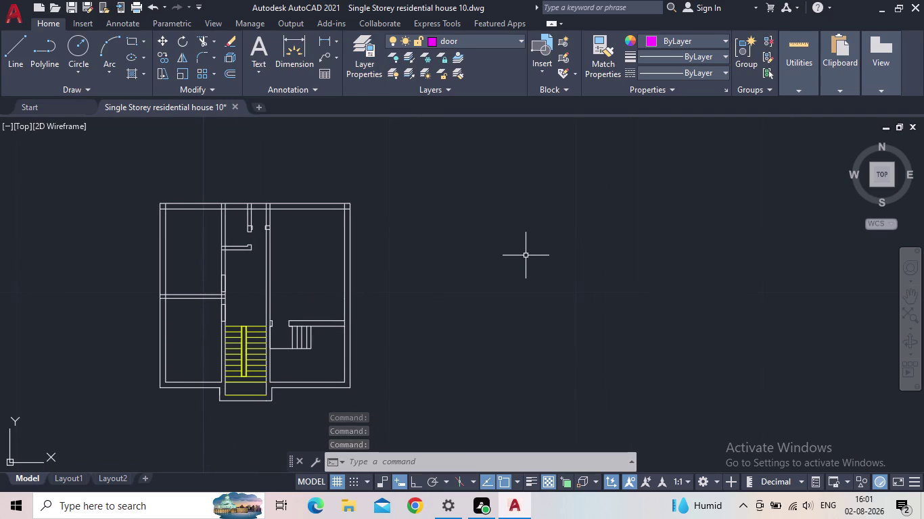
Drag an imperial door from the Architectural tool palette into the drawing.
key(t)
key(o)
text(ol)
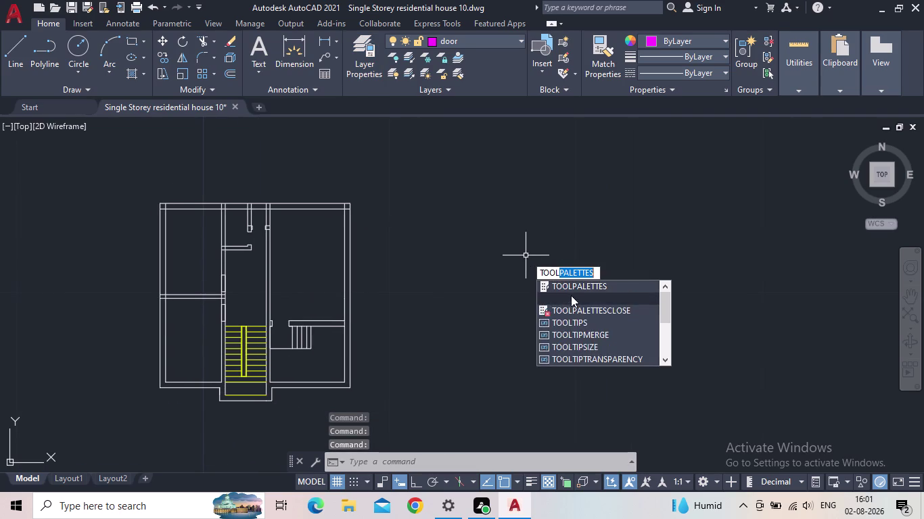
click(569, 286)
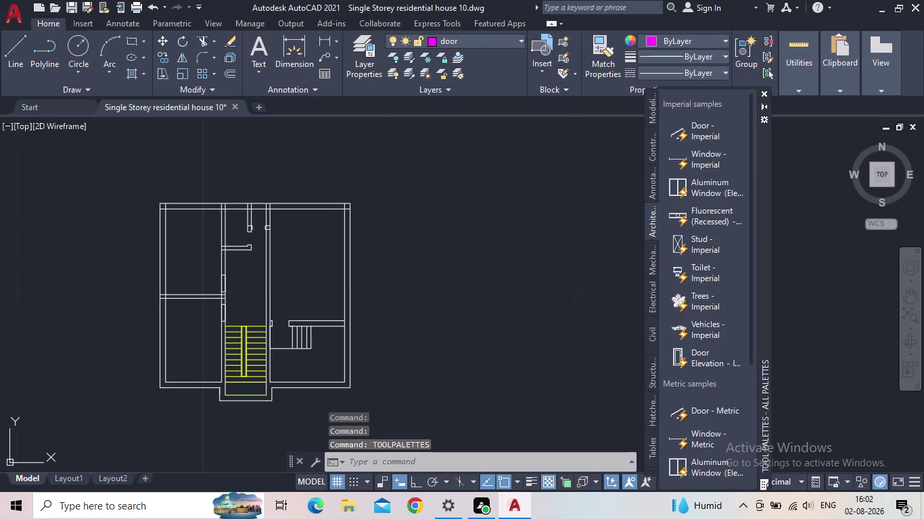
drag(699, 133, 487, 225)
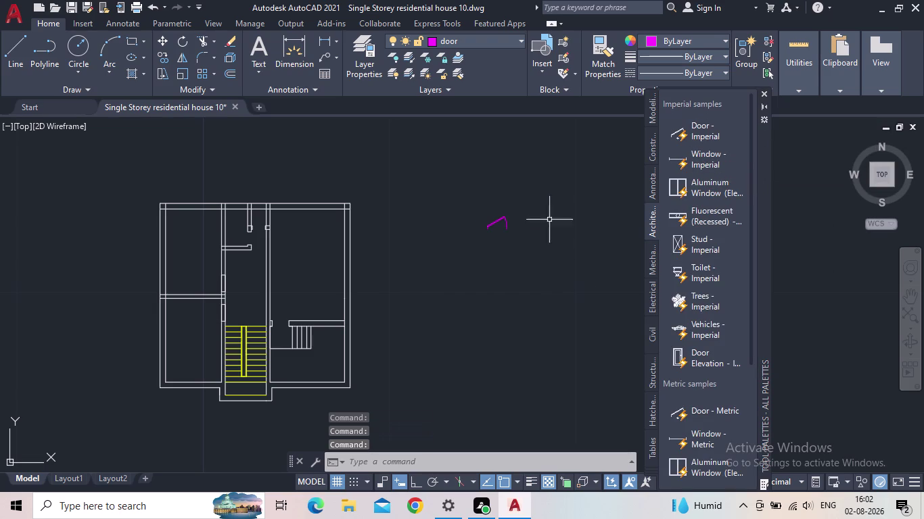
click(766, 94)
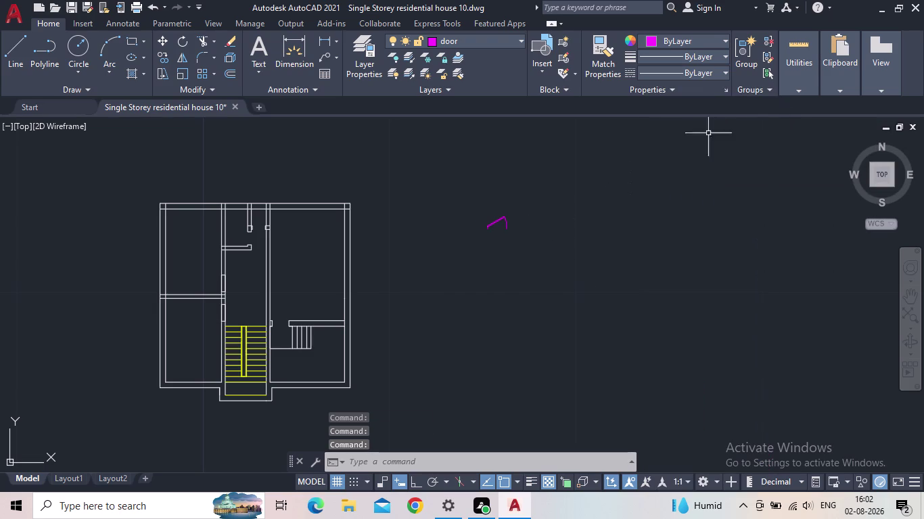
Select the new door and set its swing to Open 90°.
click(490, 228)
scroll(up, 3)
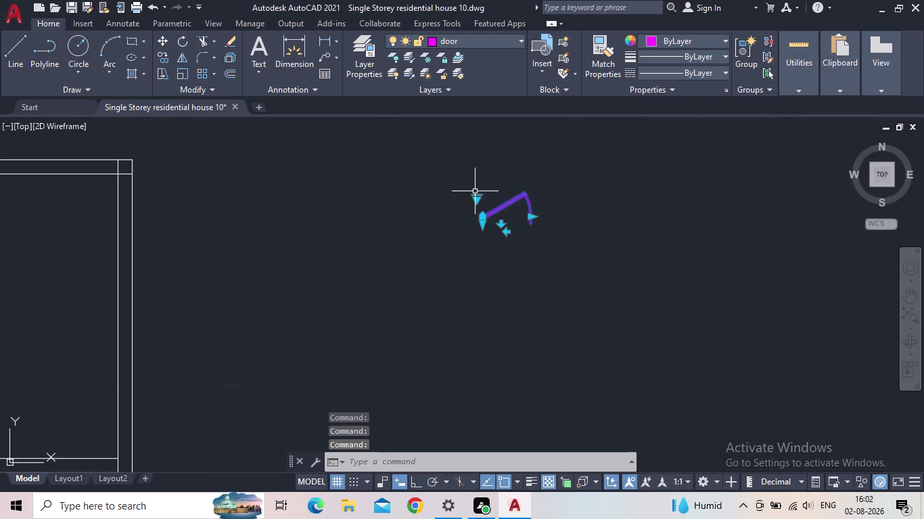
click(474, 190)
click(479, 196)
click(481, 200)
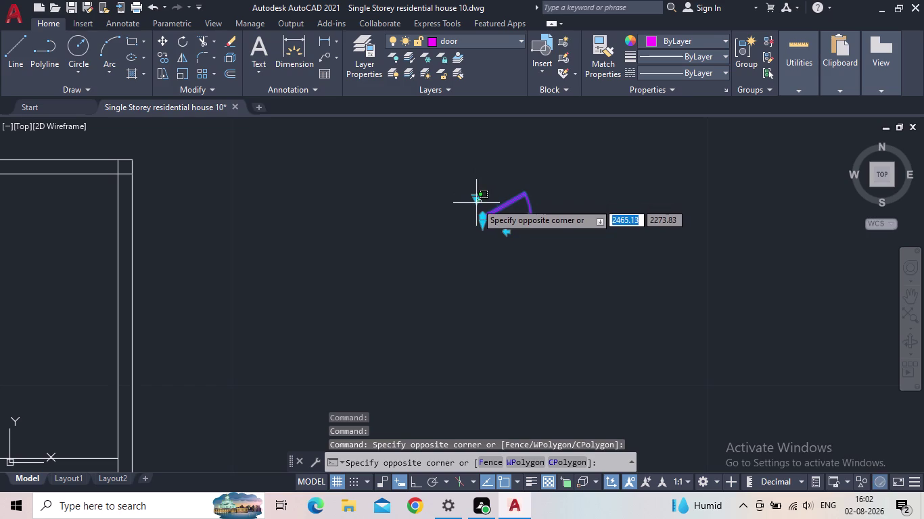
click(476, 198)
click(478, 197)
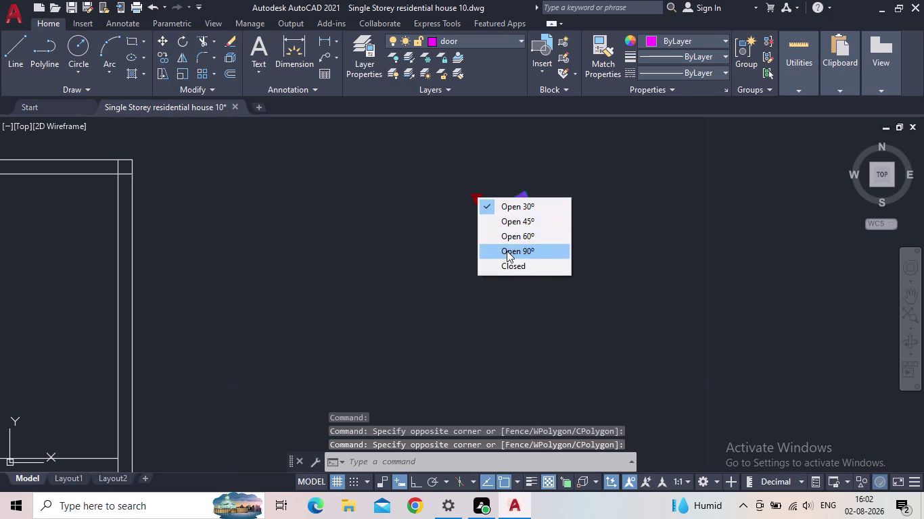
click(507, 251)
Pan and zoom the view to bring the floor plan and the door into view.
middle_drag(487, 251, 501, 324)
scroll(down, 3)
middle_drag(502, 310, 533, 305)
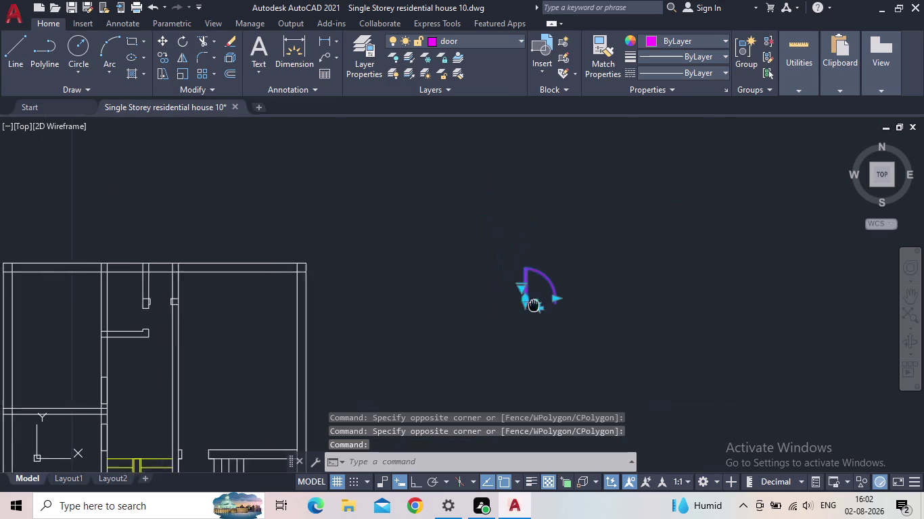
middle_drag(533, 305, 569, 311)
key(Escape)
middle_drag(559, 314, 532, 237)
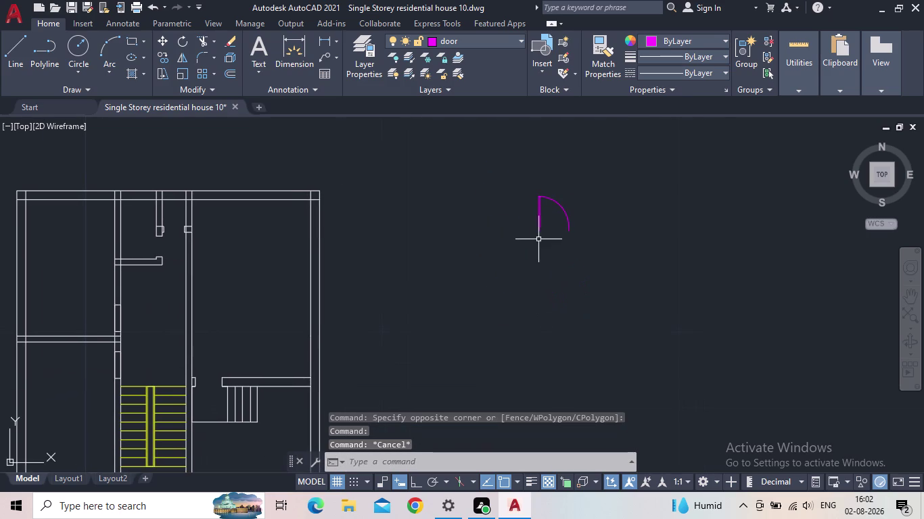
middle_drag(539, 239, 566, 274)
scroll(up, 3)
scroll(down, 3)
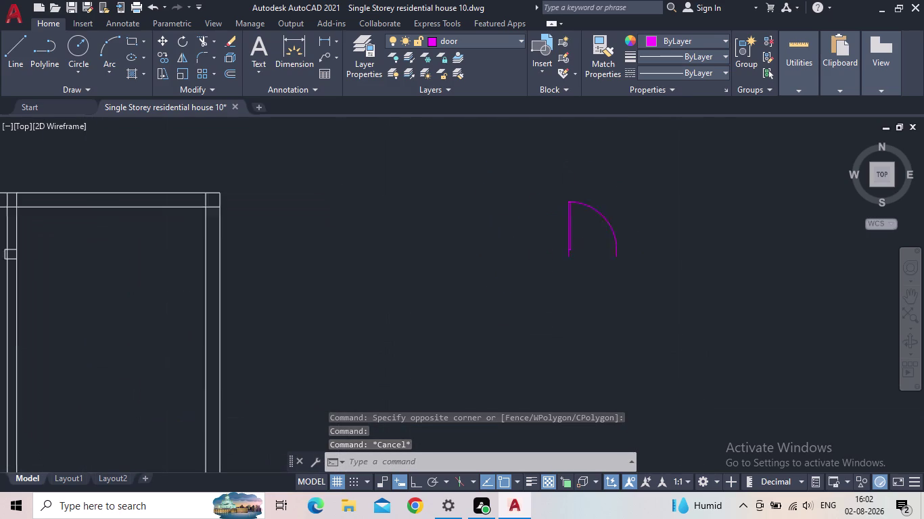
middle_drag(582, 265, 618, 252)
middle_drag(619, 252, 646, 244)
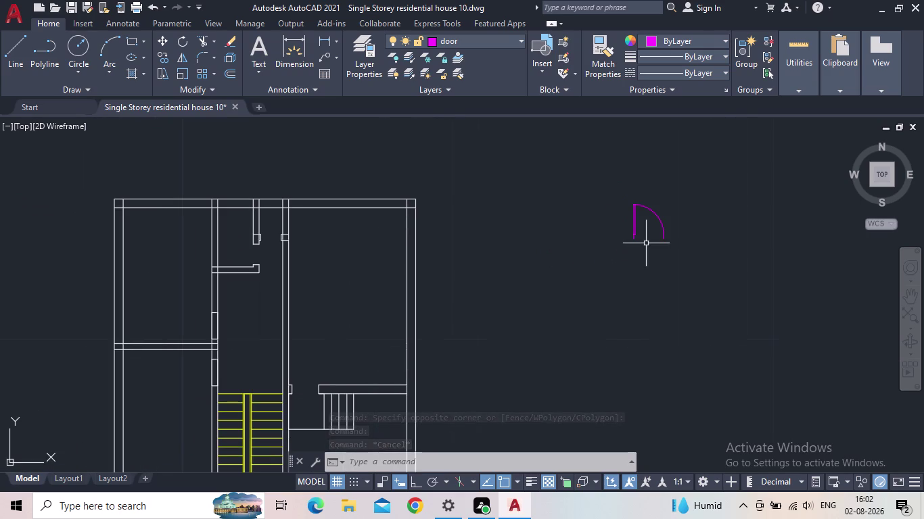
Select the door and view its properties with MO.
click(642, 229)
click(631, 229)
scroll(up, 3)
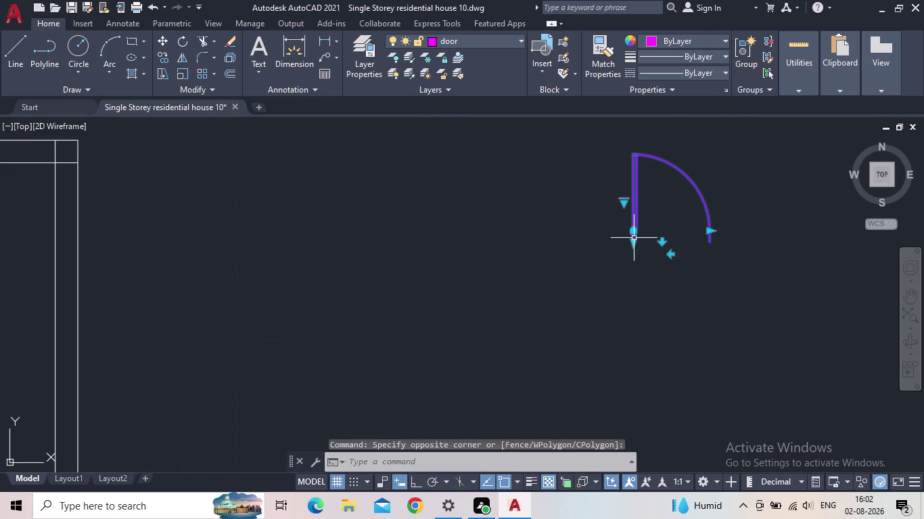
key(m)
key(o)
key(Return)
key(Escape)
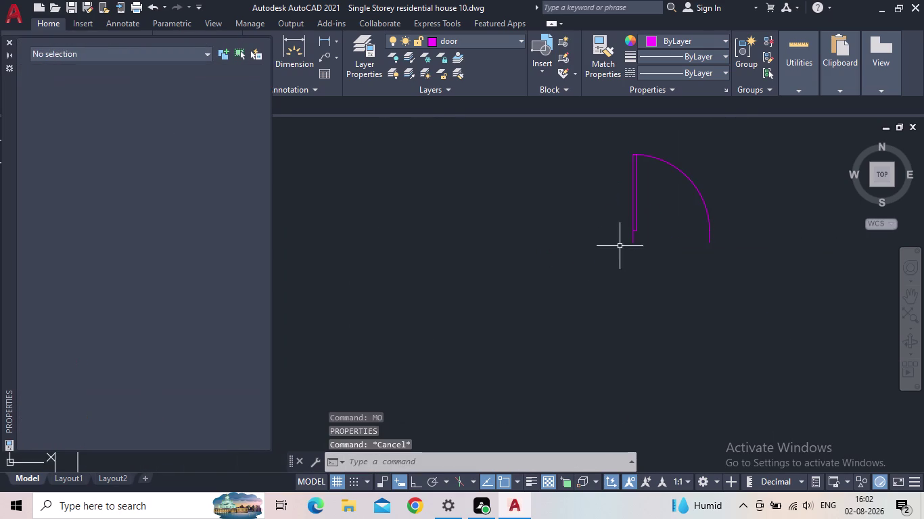
Close the Properties panel and move the door by its hinge corner to a new spot.
click(6, 41)
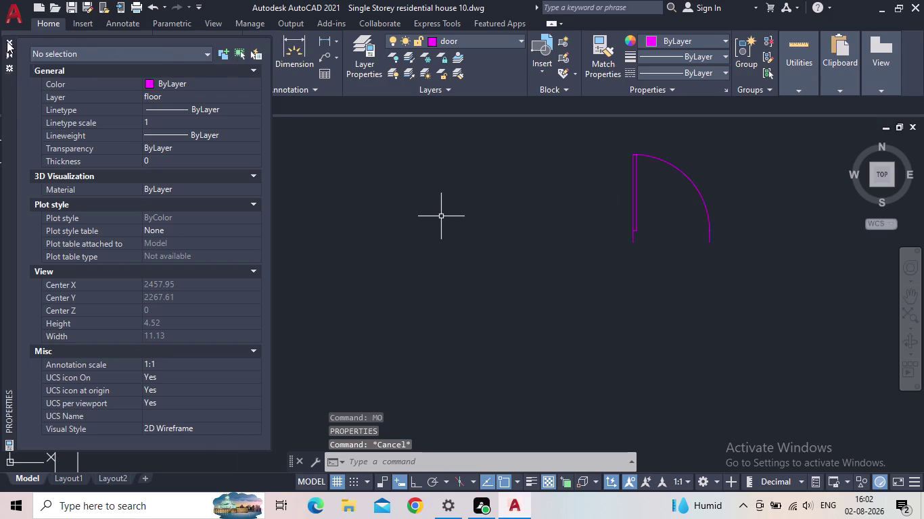
drag(646, 231, 629, 220)
click(606, 207)
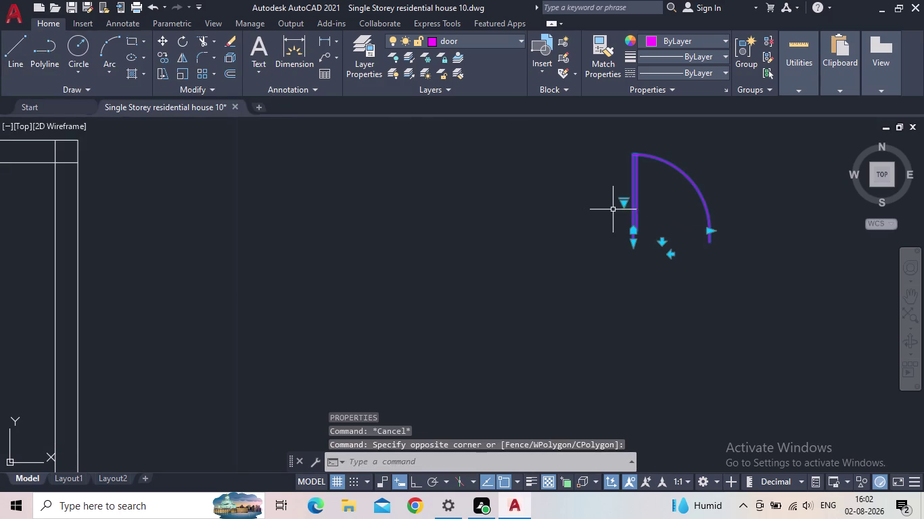
key(m)
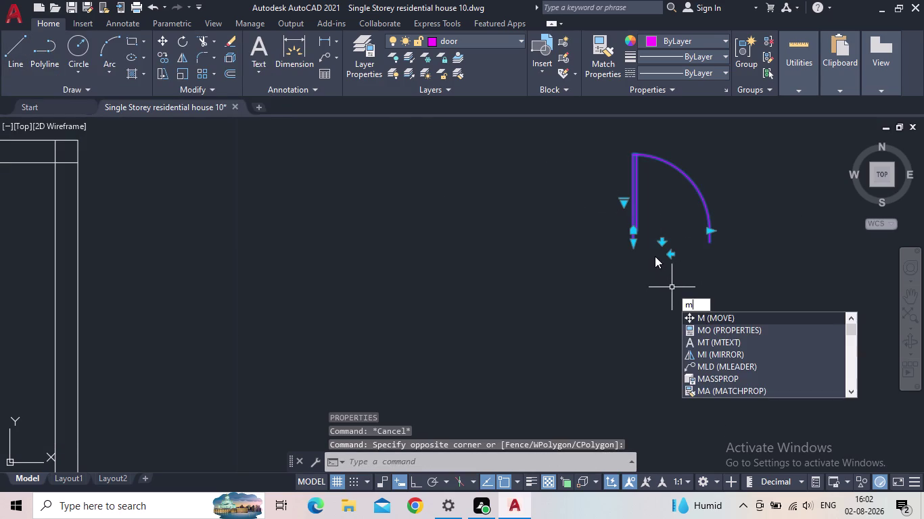
key(Return)
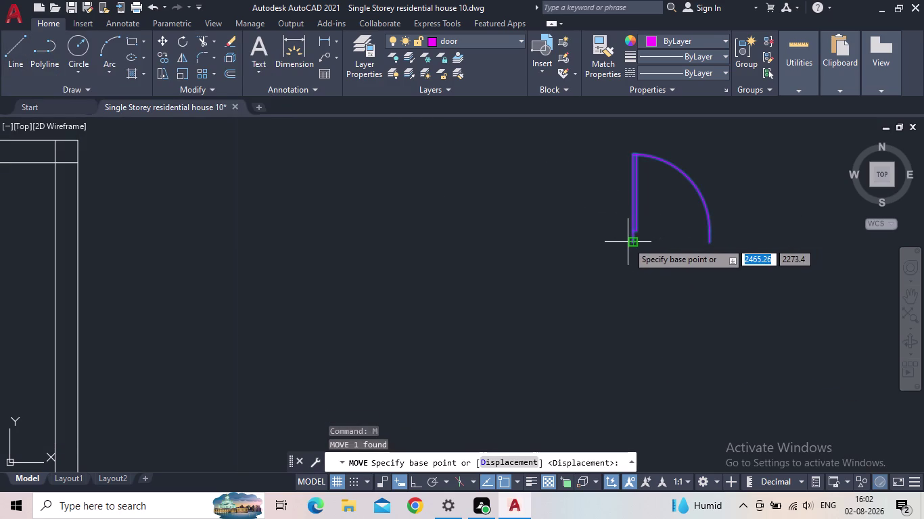
click(632, 244)
scroll(down, 3)
middle_drag(457, 252, 427, 257)
click(336, 257)
key(Escape)
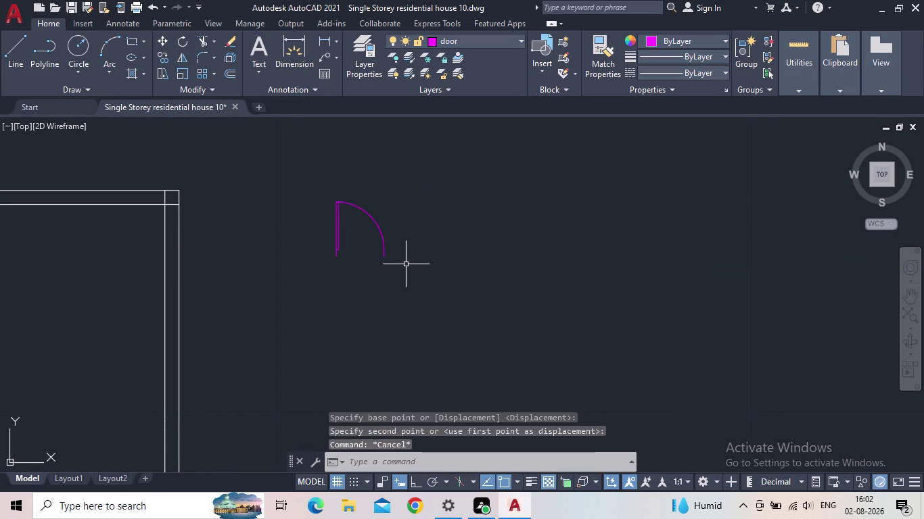
Pan and zoom around the plan, then select and deselect the door.
scroll(down, 3)
middle_click(407, 261)
scroll(up, 3)
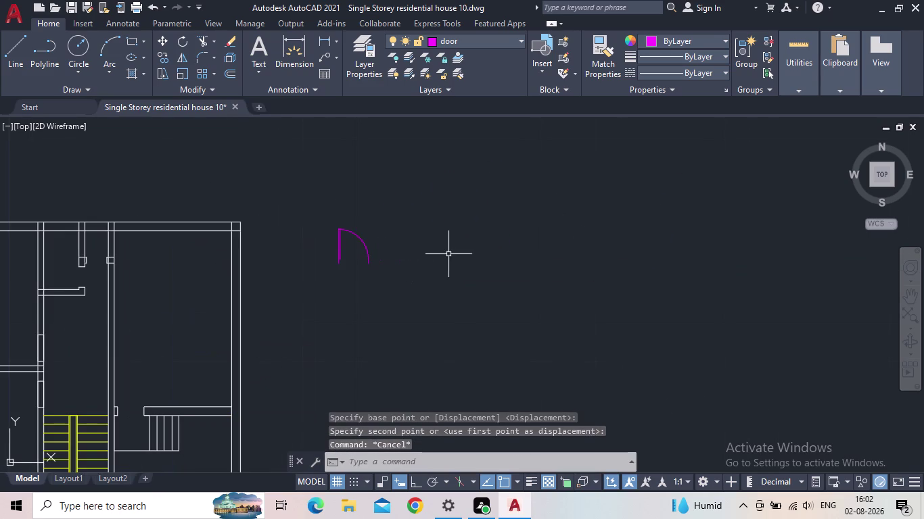
middle_drag(438, 258, 563, 280)
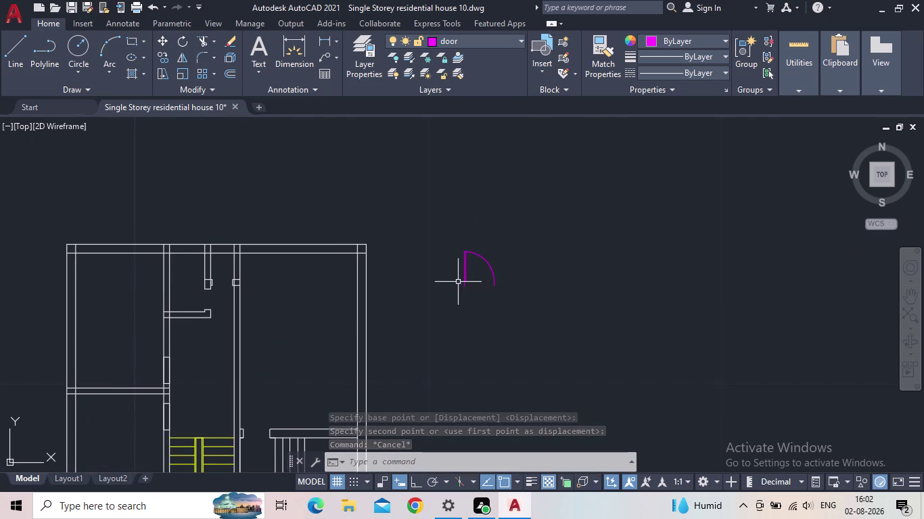
middle_drag(472, 277, 522, 251)
scroll(down, 3)
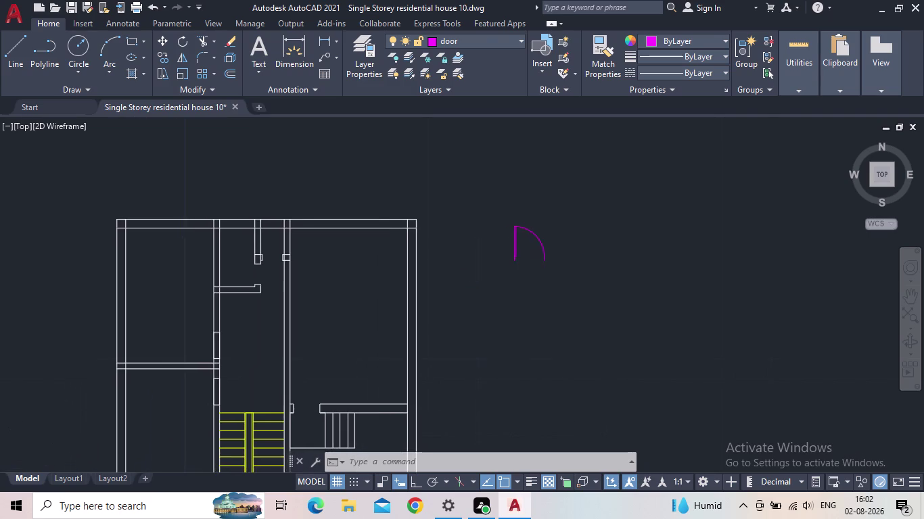
middle_drag(531, 274, 522, 245)
scroll(up, 3)
click(511, 214)
click(477, 210)
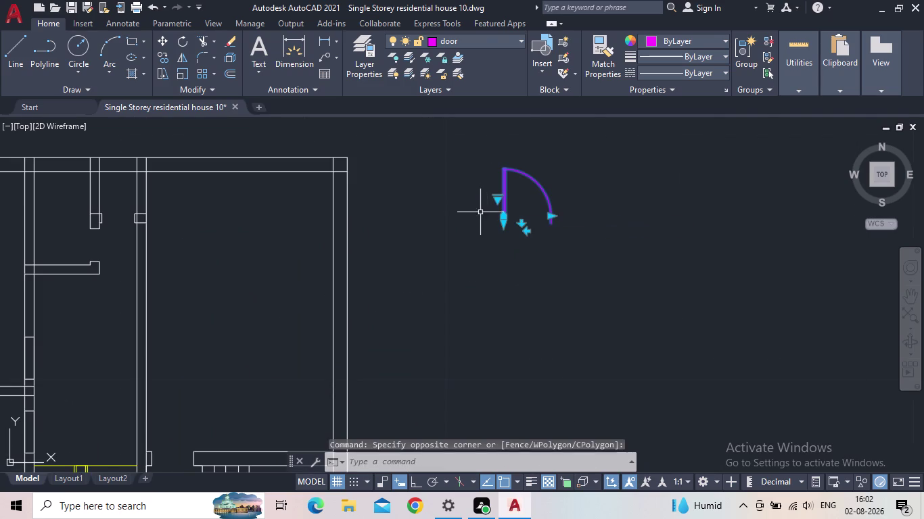
scroll(up, 3)
key(Escape)
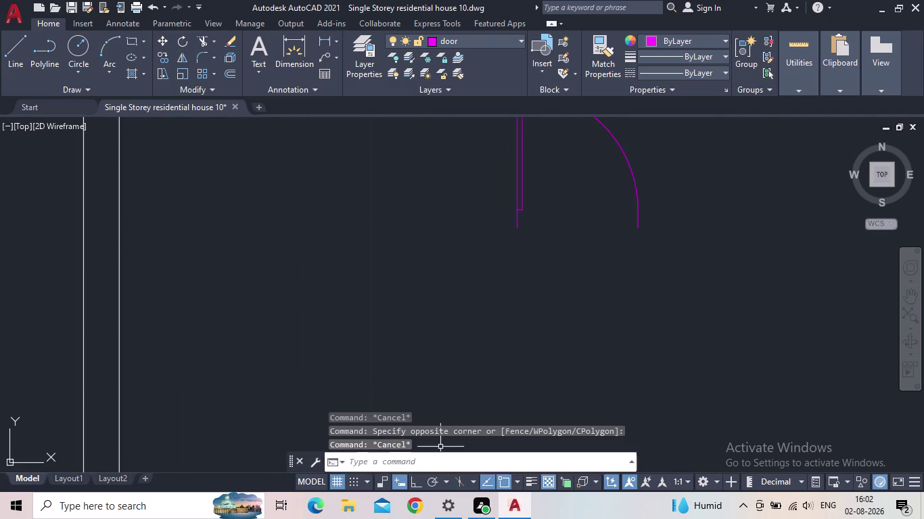
Turn on Ortho mode and pan back to the plan and door.
click(415, 482)
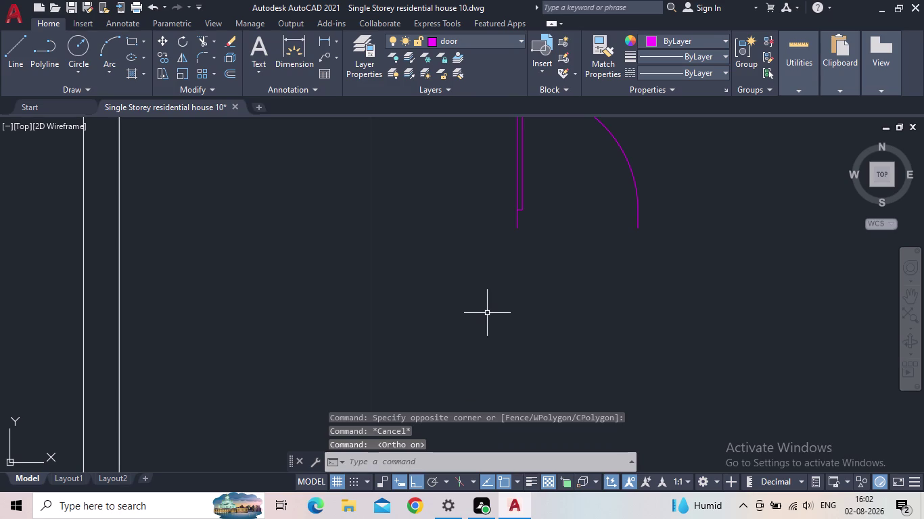
scroll(down, 3)
middle_drag(479, 320, 471, 325)
scroll(down, 3)
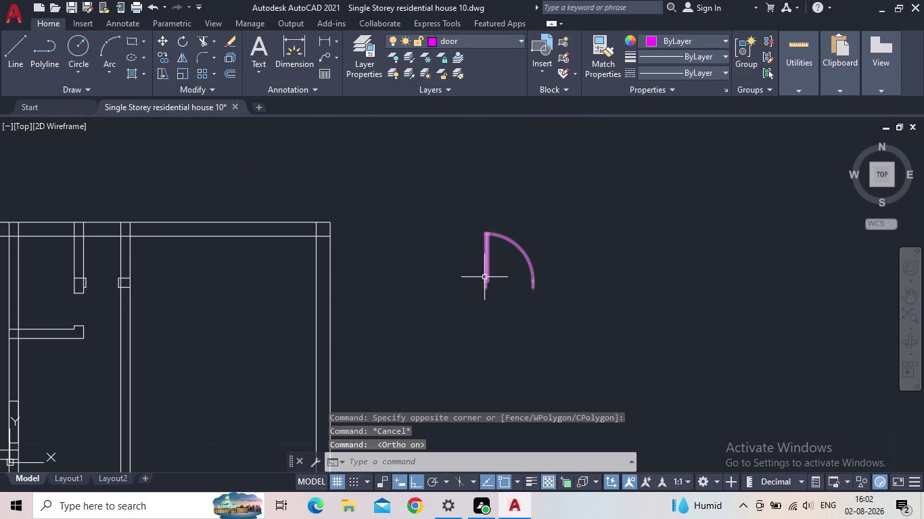
scroll(up, 3)
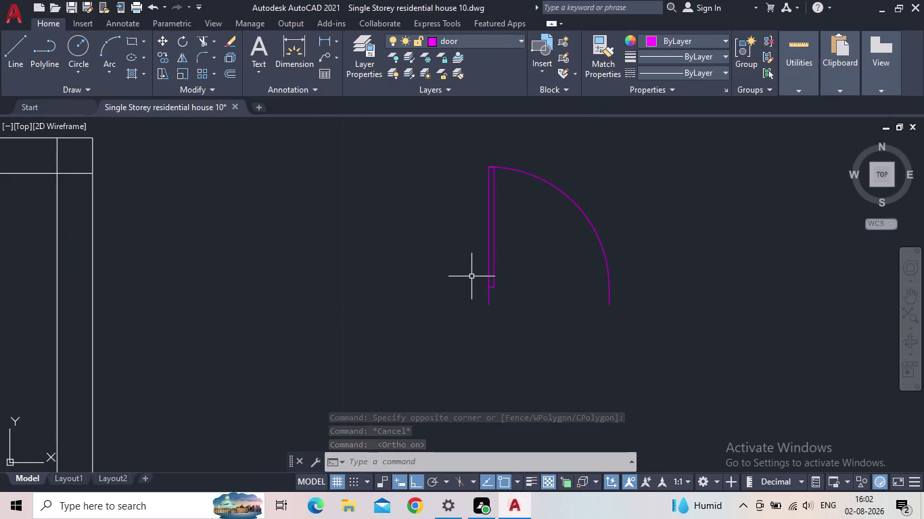
scroll(down, 3)
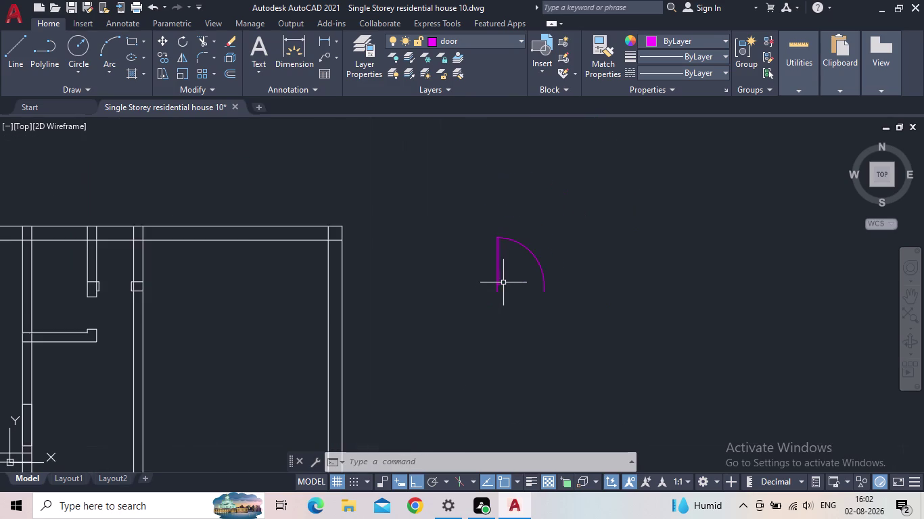
scroll(down, 3)
middle_click(450, 287)
Copy the door from its hinge corner twice, one copy to the right and one below.
key(c)
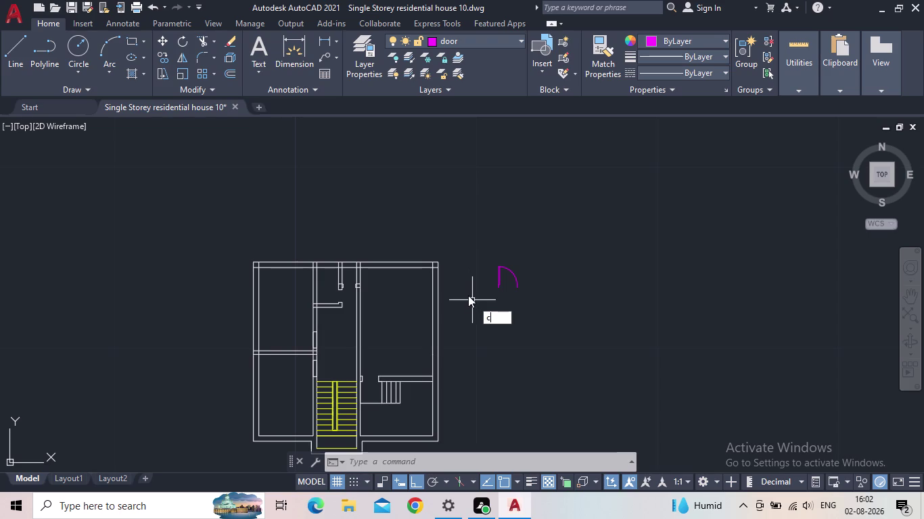
key(o)
key(Return)
drag(514, 290, 509, 287)
click(489, 276)
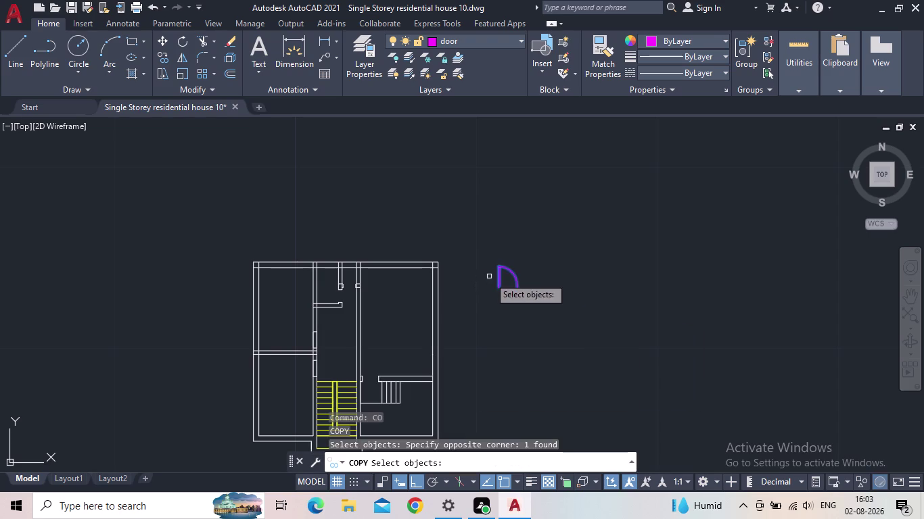
key(space)
scroll(up, 3)
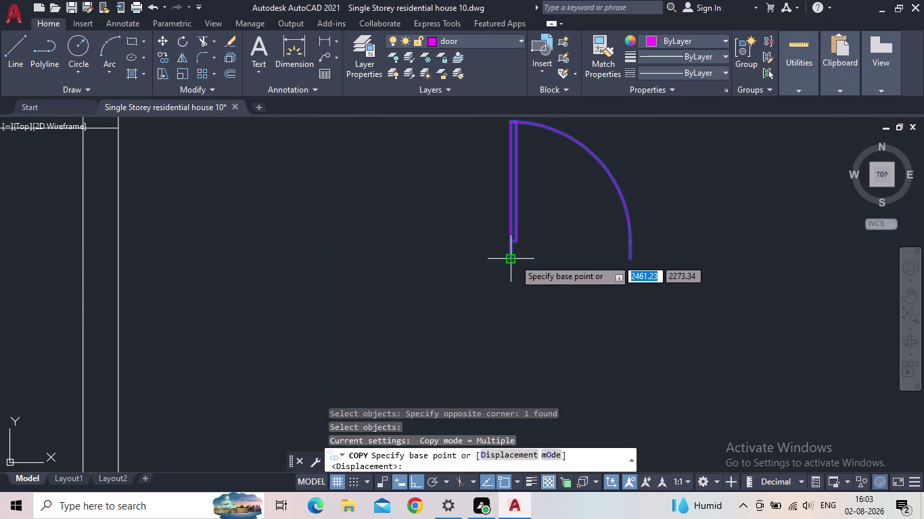
click(514, 259)
middle_drag(710, 296, 551, 361)
scroll(down, 3)
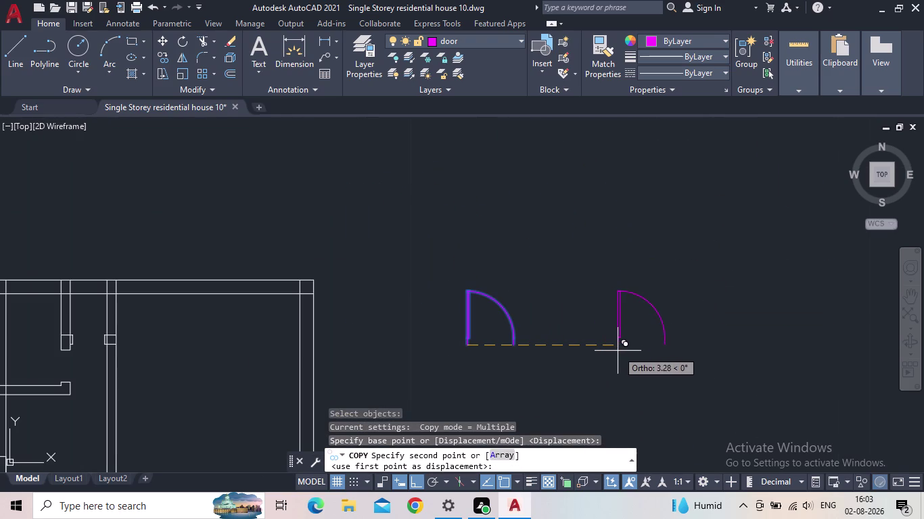
click(627, 351)
middle_drag(614, 391, 645, 293)
scroll(down, 3)
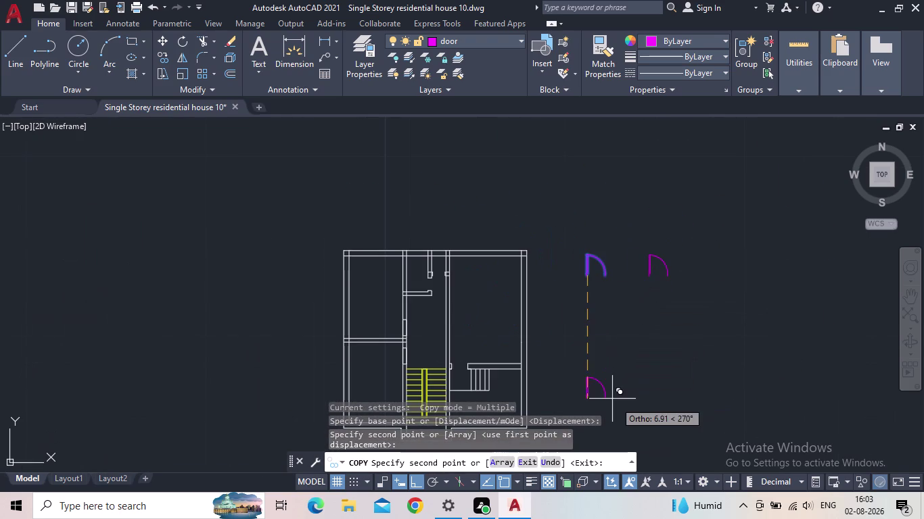
click(620, 371)
key(Escape)
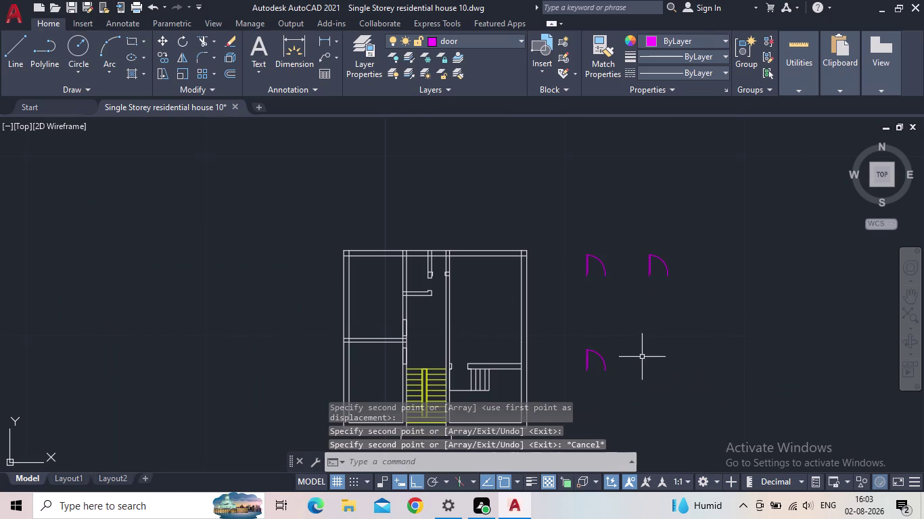
Select the left door and start the SCALE command on it.
scroll(up, 3)
scroll(up, 3)
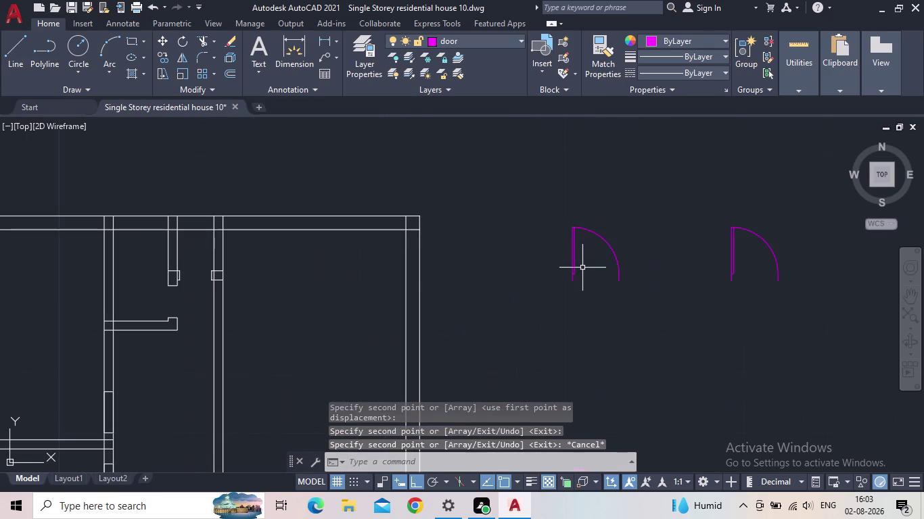
drag(591, 265, 573, 260)
click(563, 256)
scroll(up, 3)
middle_drag(590, 263, 535, 263)
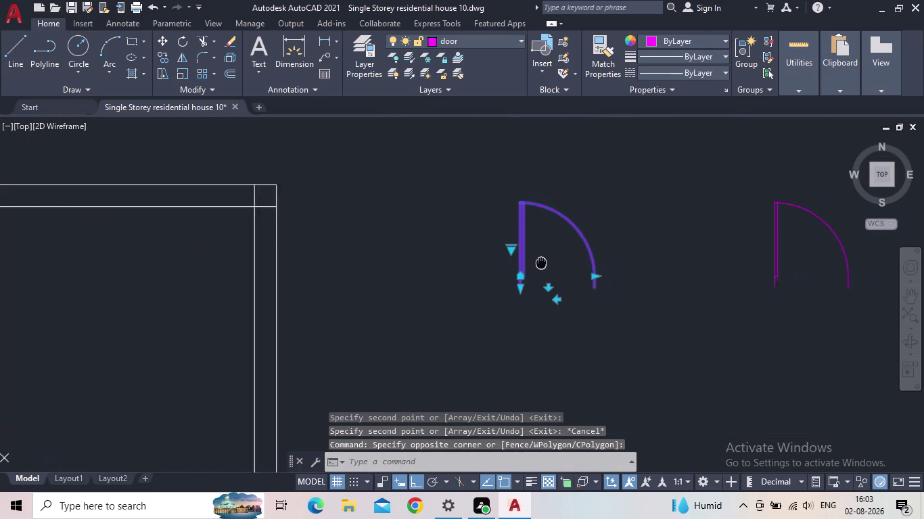
middle_drag(535, 263, 529, 263)
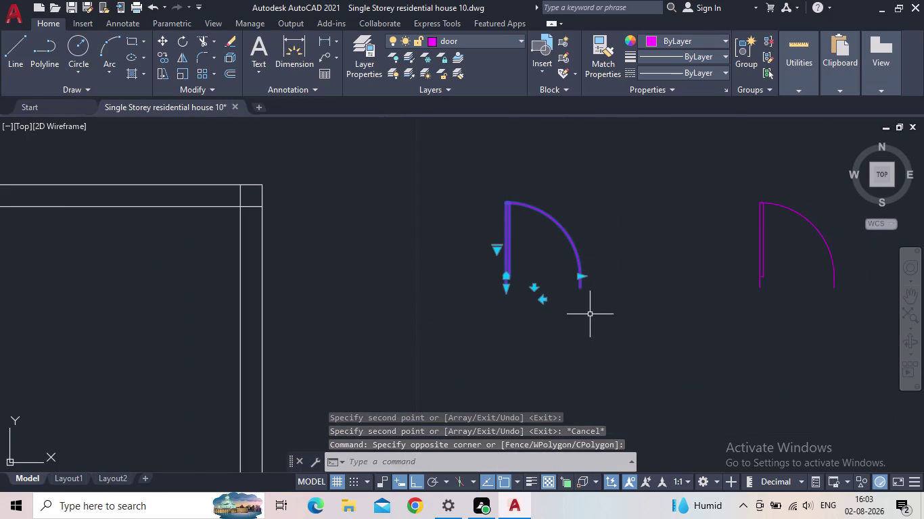
key(s)
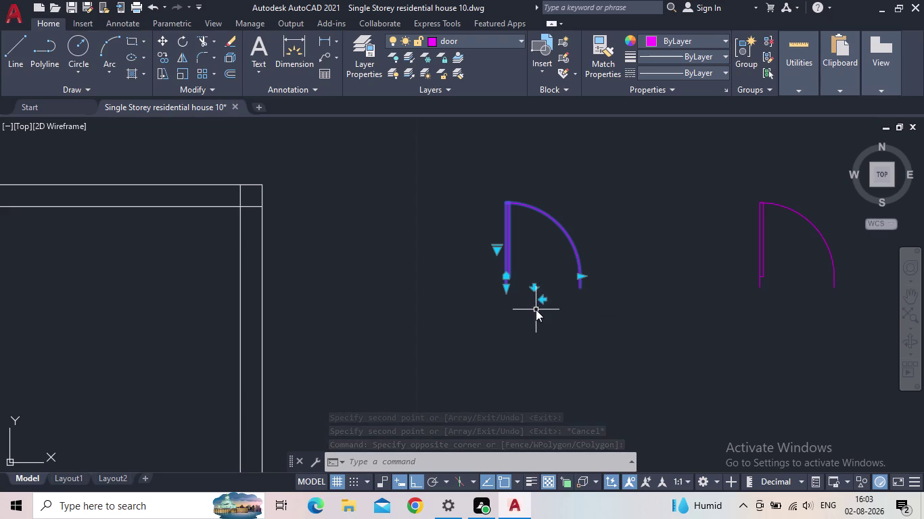
key(c)
key(space)
Scale the left door by reference from its hinge corner, setting its width to 0.90.
click(505, 286)
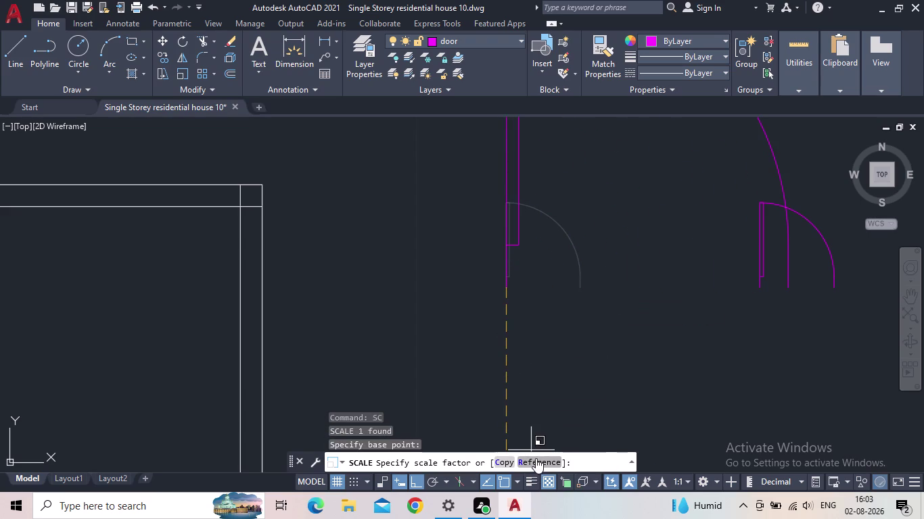
click(535, 458)
scroll(up, 3)
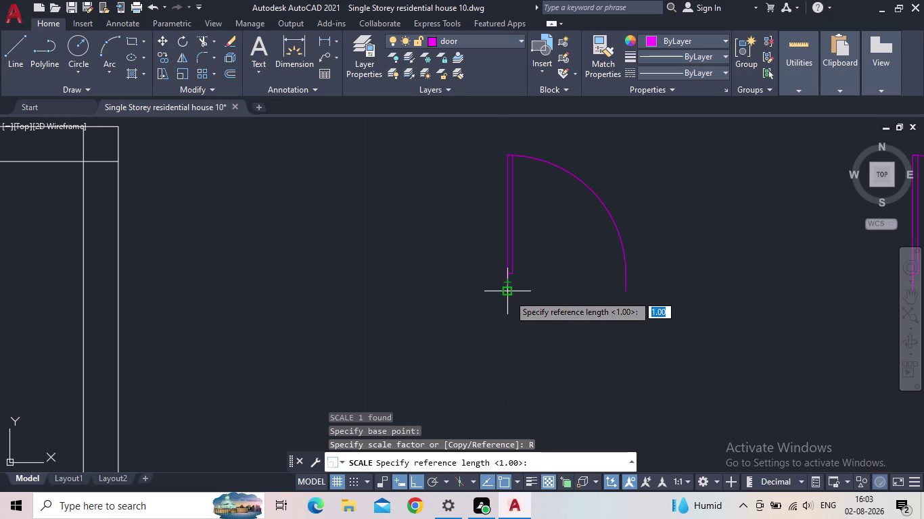
click(509, 295)
click(622, 293)
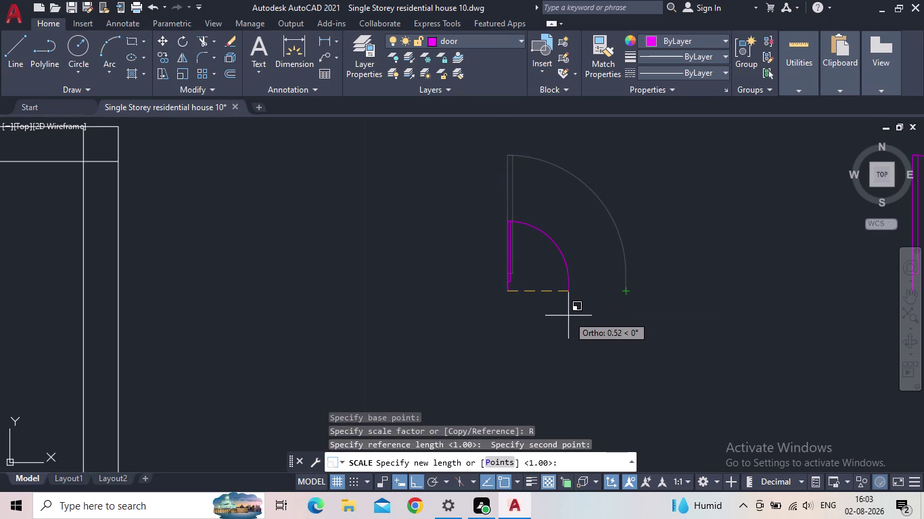
text(0.9)
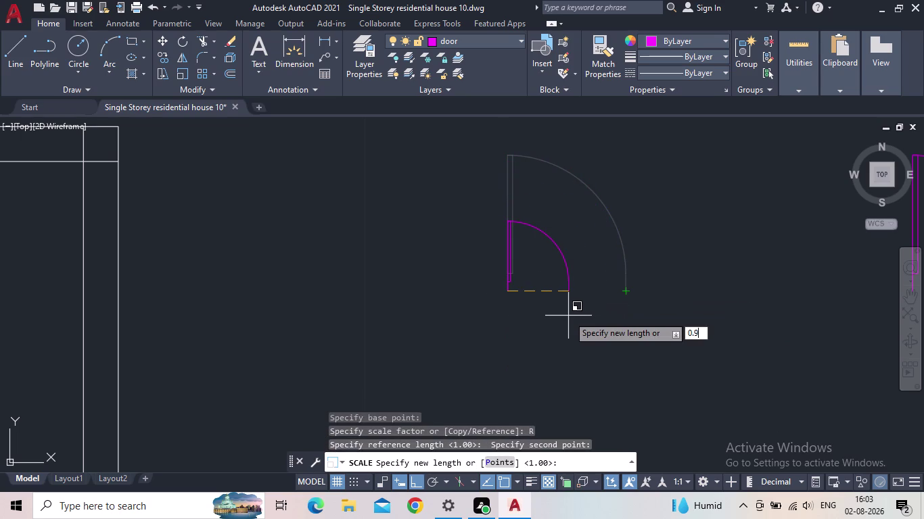
text(0)
key(Return)
scroll(down, 3)
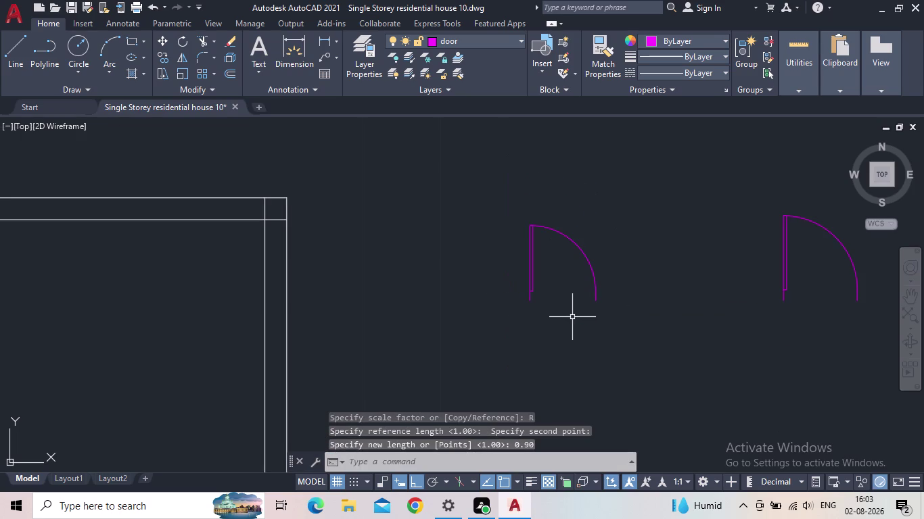
key(Escape)
drag(573, 303, 565, 301)
Copy the resized 0.90 door to a spot on its left.
click(516, 279)
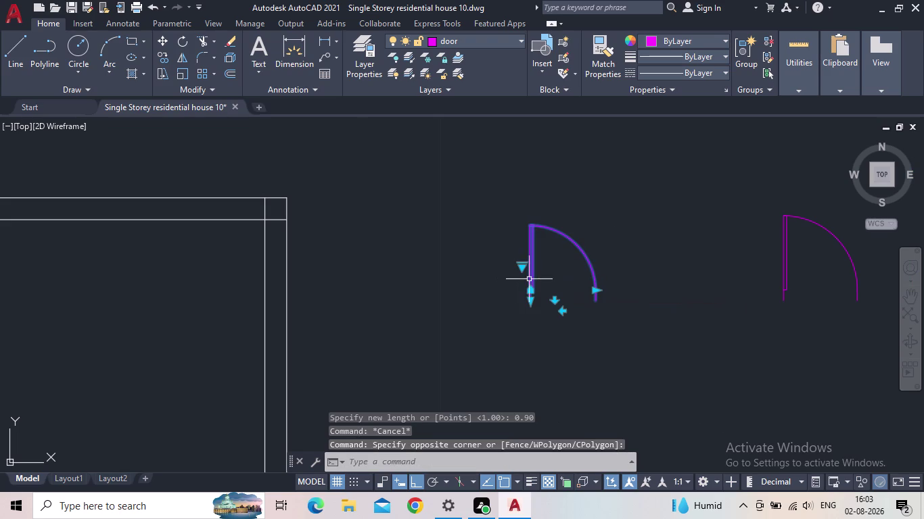
key(c)
key(o)
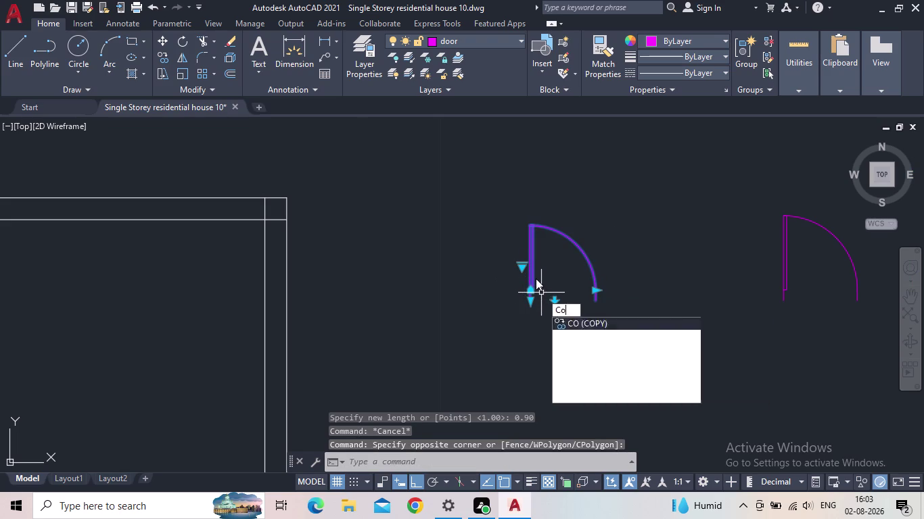
key(Return)
click(532, 299)
click(399, 293)
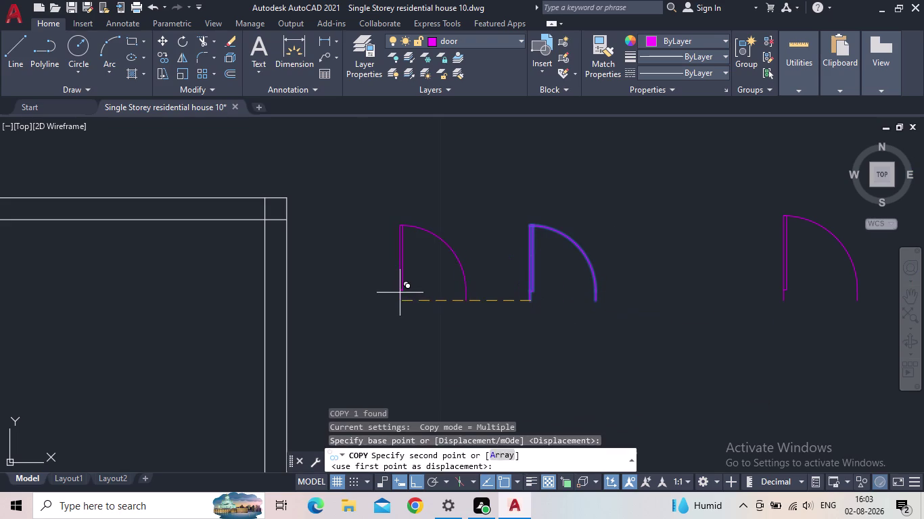
key(Escape)
scroll(down, 3)
middle_drag(416, 300, 452, 300)
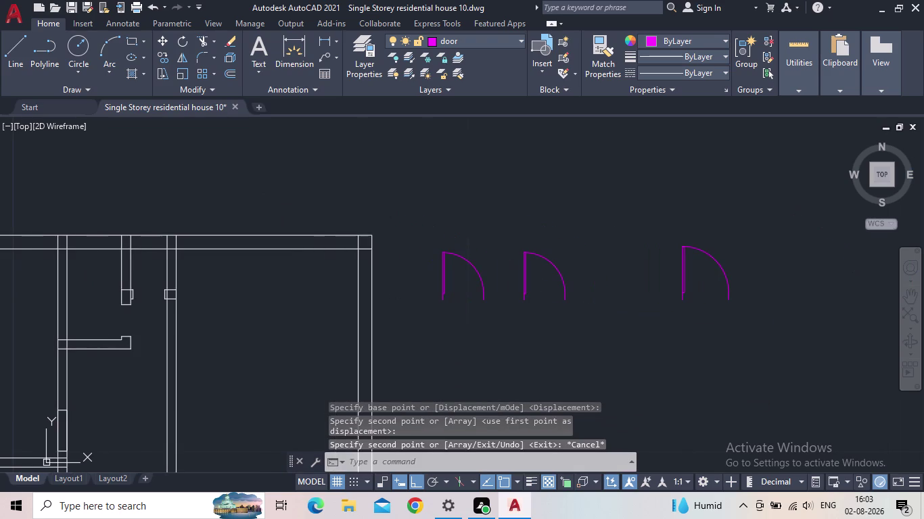
Rotate the leftmost door a quarter turn about its corner.
key(r)
key(o)
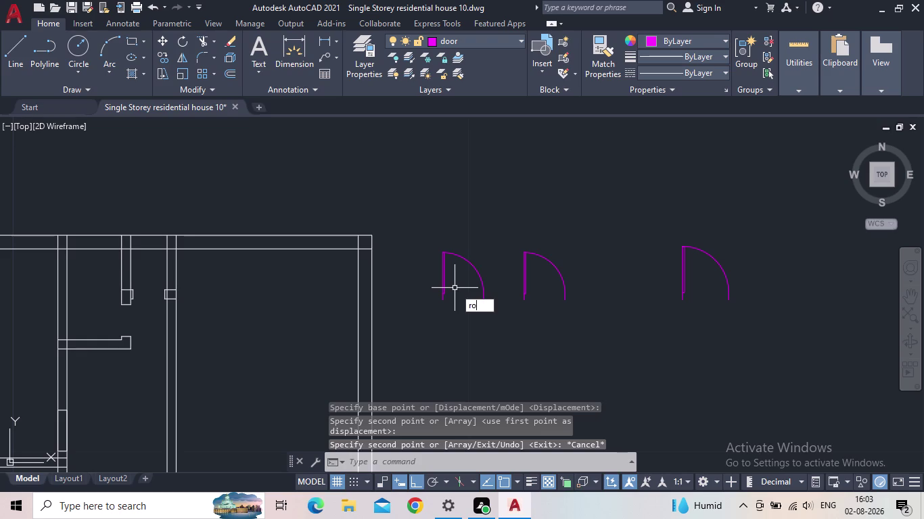
key(space)
drag(457, 288, 446, 289)
click(431, 290)
key(space)
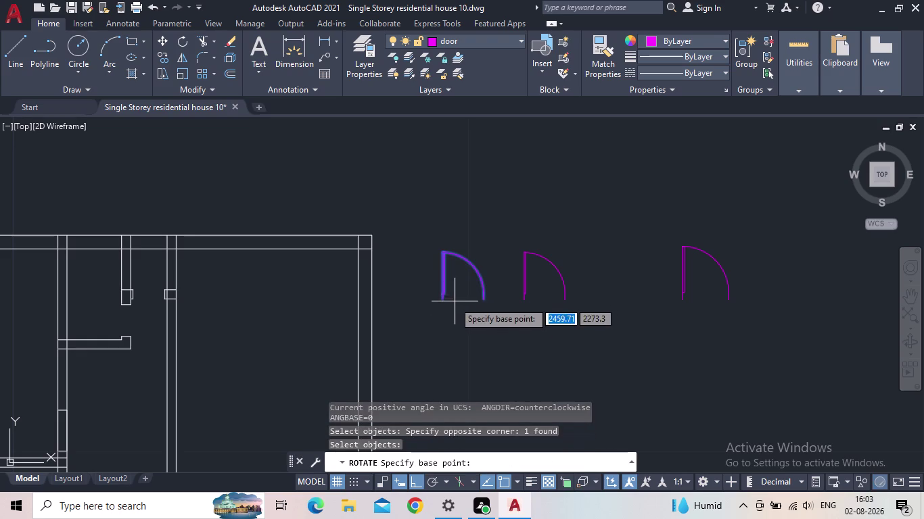
click(445, 301)
click(466, 199)
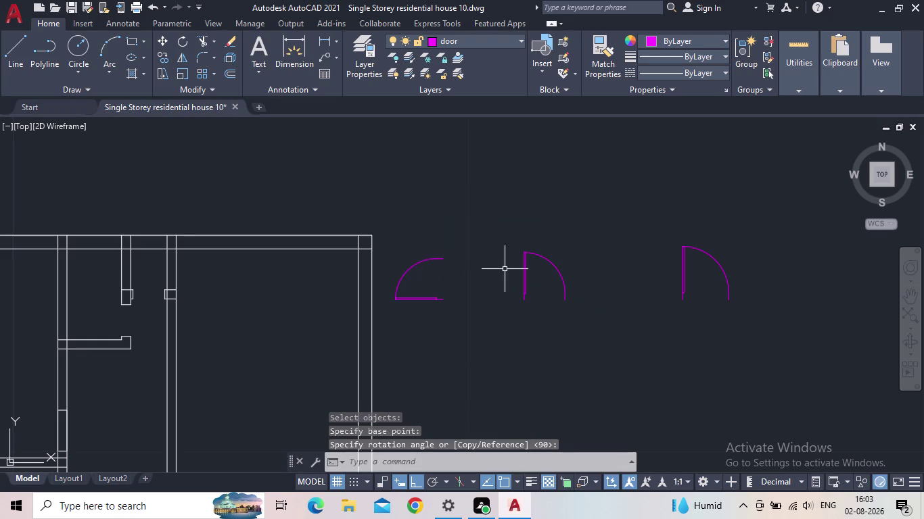
Copy the rotated door to a spot just below it.
key(c)
key(o)
key(space)
click(435, 300)
key(space)
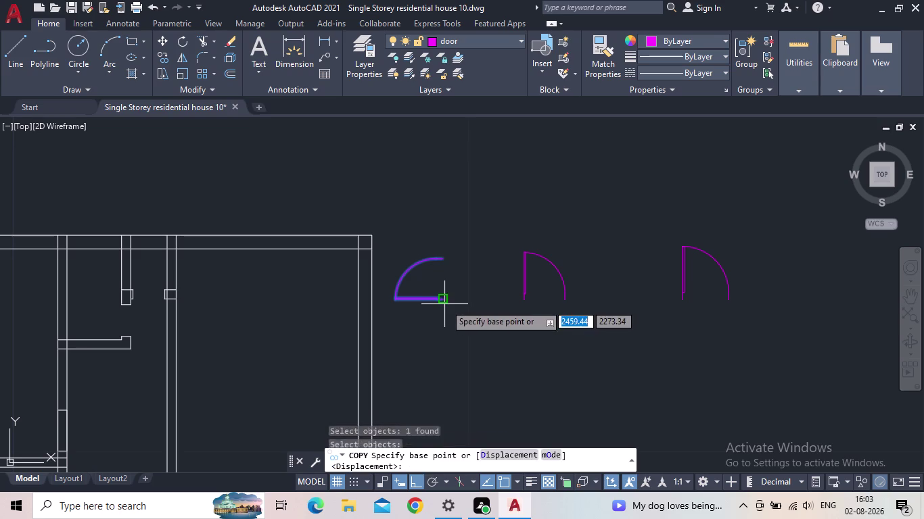
click(445, 304)
click(467, 388)
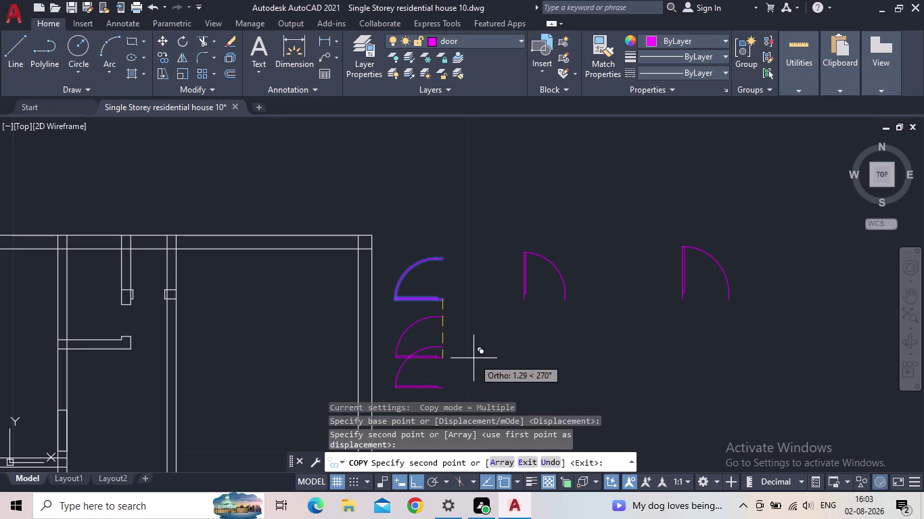
key(Escape)
Select and deselect the copied door, then pan the plan and doors into view.
middle_drag(473, 359, 496, 314)
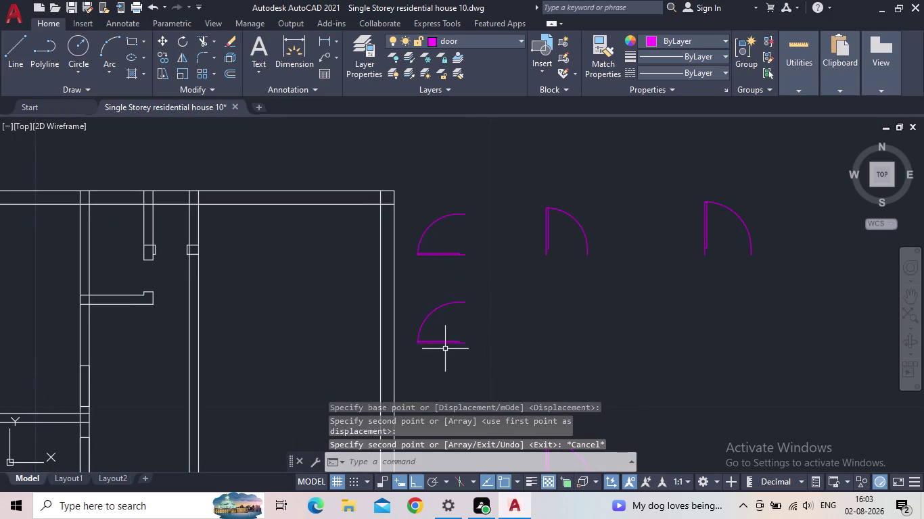
click(444, 344)
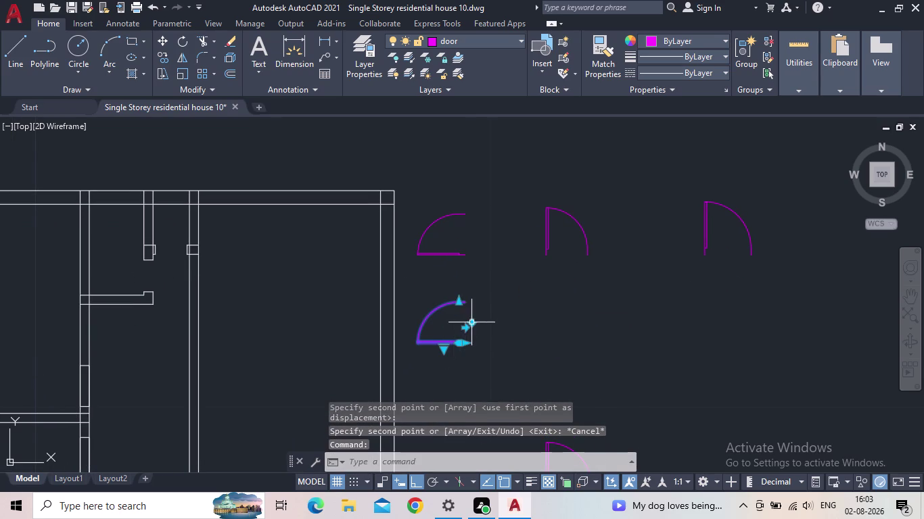
click(469, 326)
key(Escape)
scroll(down, 3)
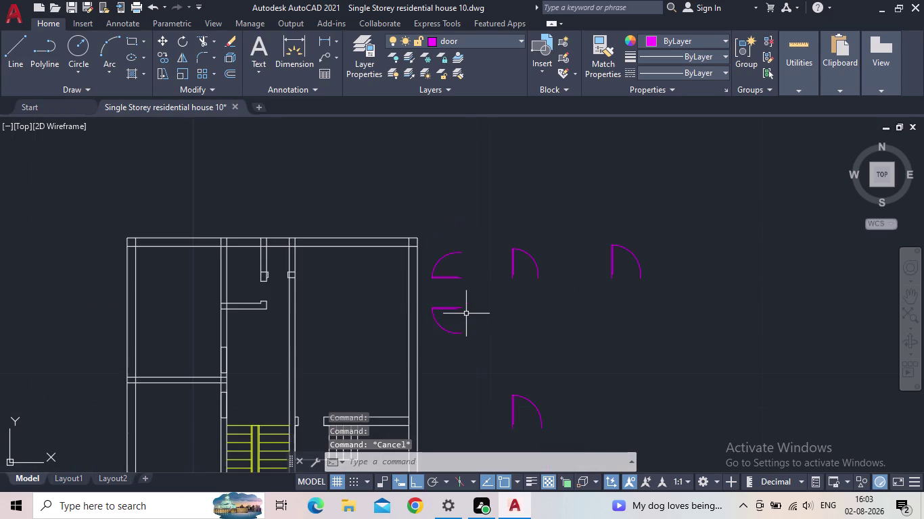
middle_drag(517, 334, 511, 329)
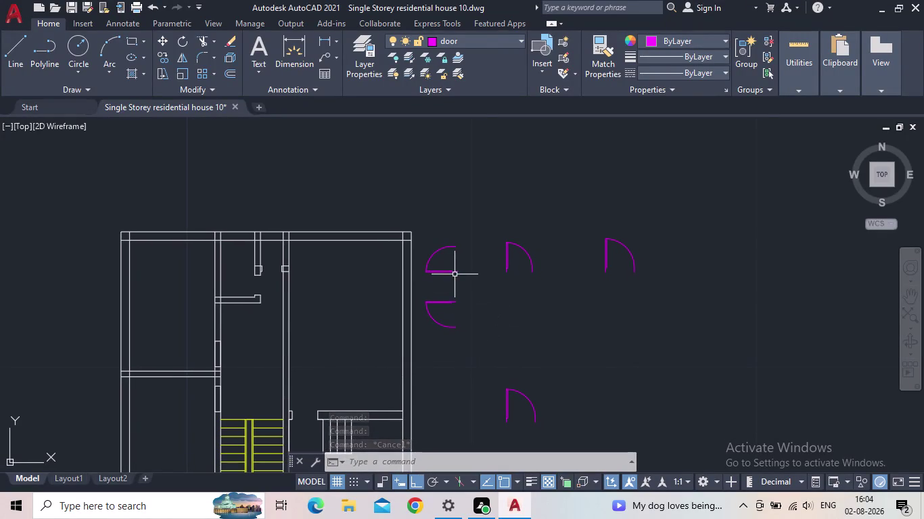
Move the upper copied door into the inner vertical wall above the partition.
click(451, 269)
scroll(up, 3)
key(m)
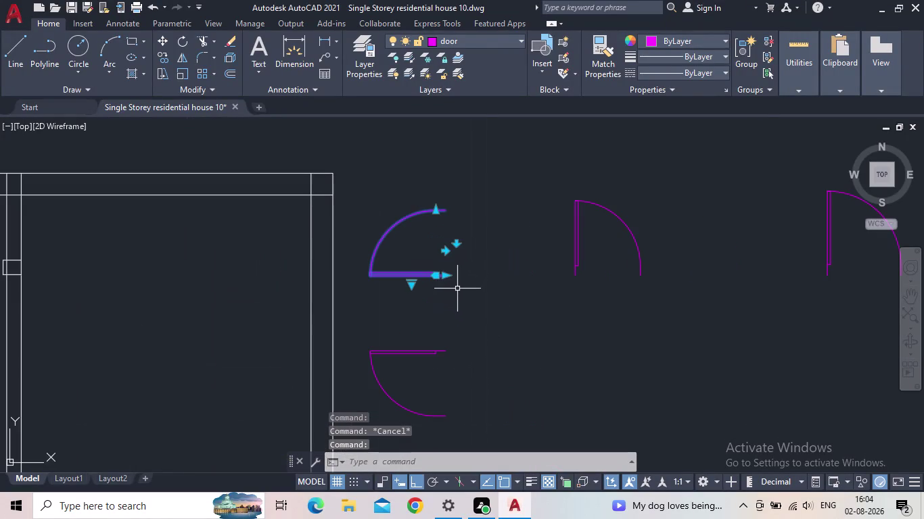
key(space)
click(447, 274)
middle_drag(343, 297, 417, 283)
scroll(down, 3)
click(416, 478)
scroll(up, 3)
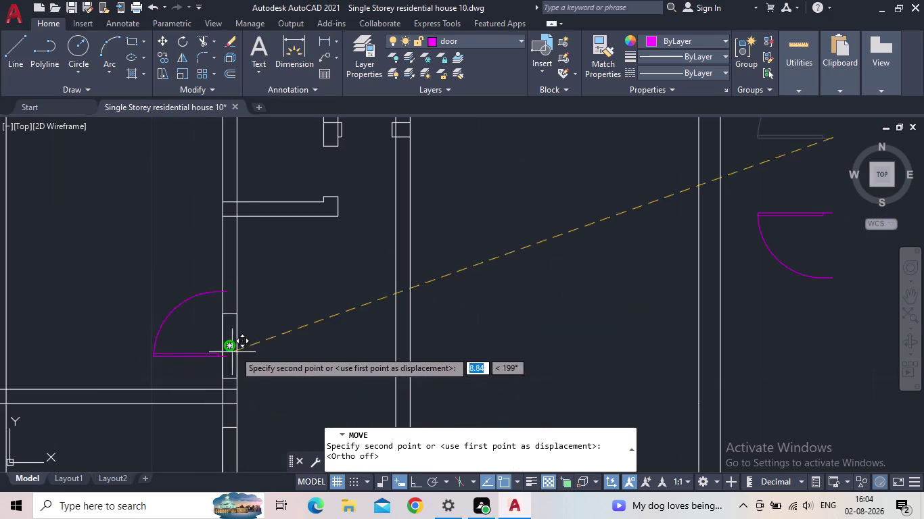
scroll(up, 3)
middle_drag(265, 341, 424, 270)
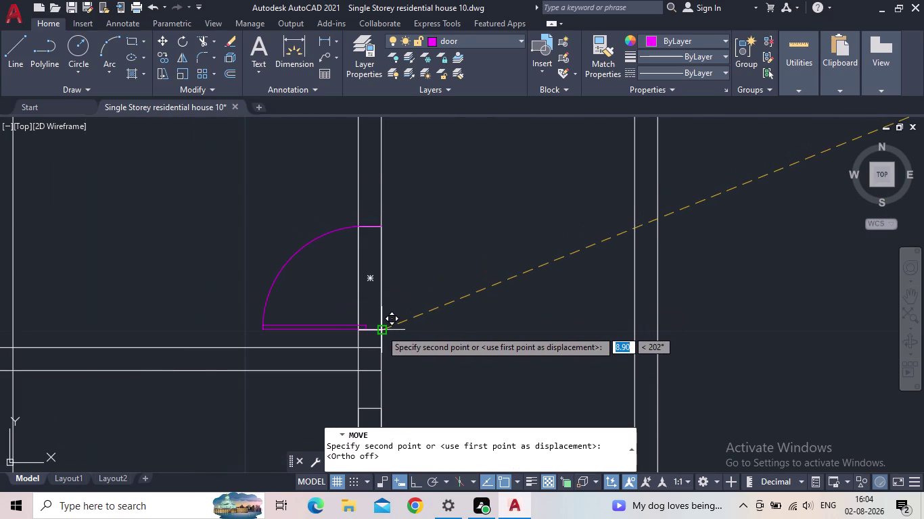
click(380, 330)
scroll(down, 3)
middle_drag(438, 303, 360, 249)
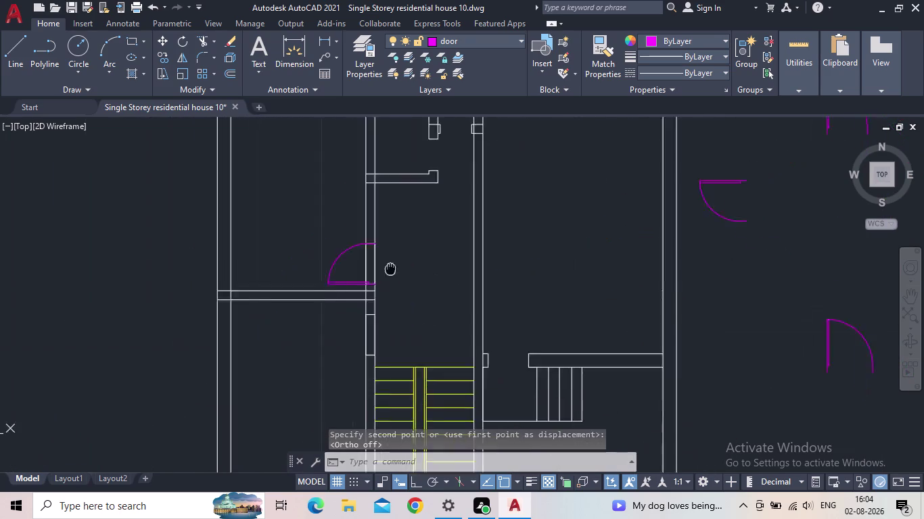
middle_drag(359, 249, 310, 238)
scroll(down, 3)
middle_drag(312, 240, 279, 340)
Start moving the other copied door, then abandon that move.
click(479, 281)
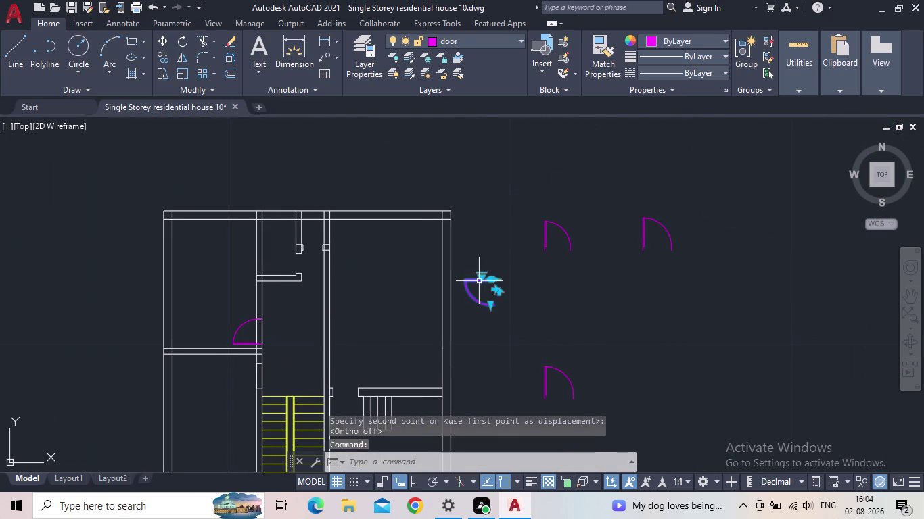
key(space)
click(492, 278)
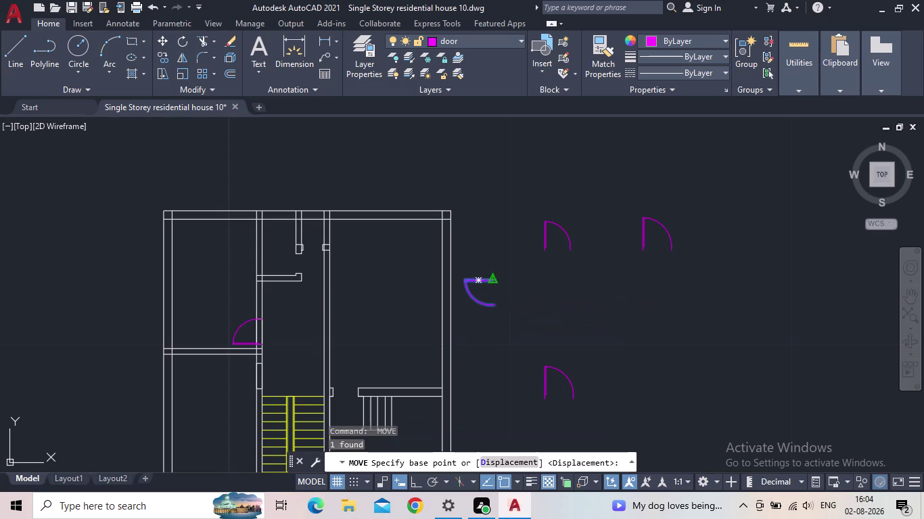
scroll(up, 3)
key(Escape)
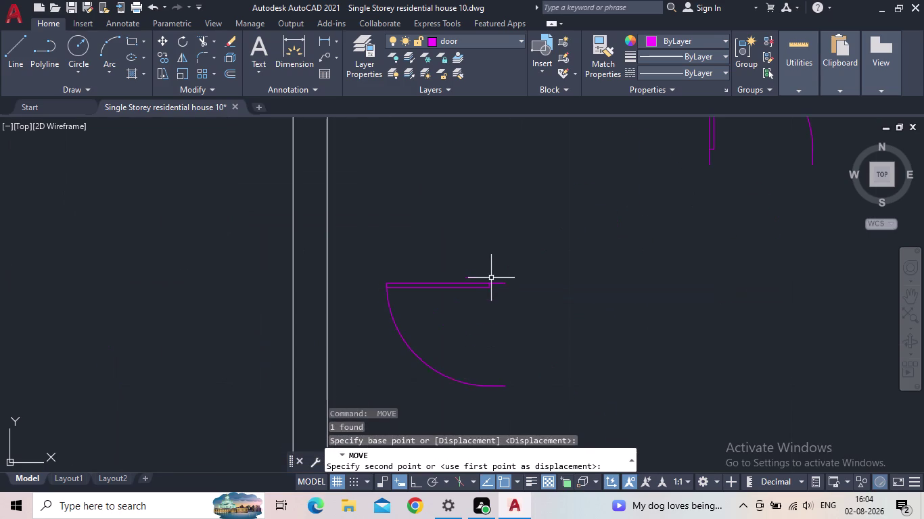
key(space)
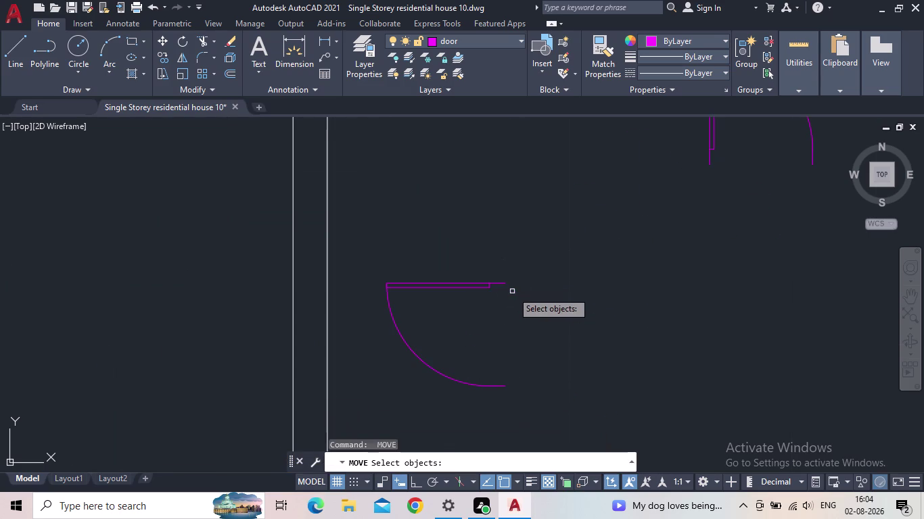
key(Escape)
Move the lower copied door into the inner wall below the partition.
click(166, 40)
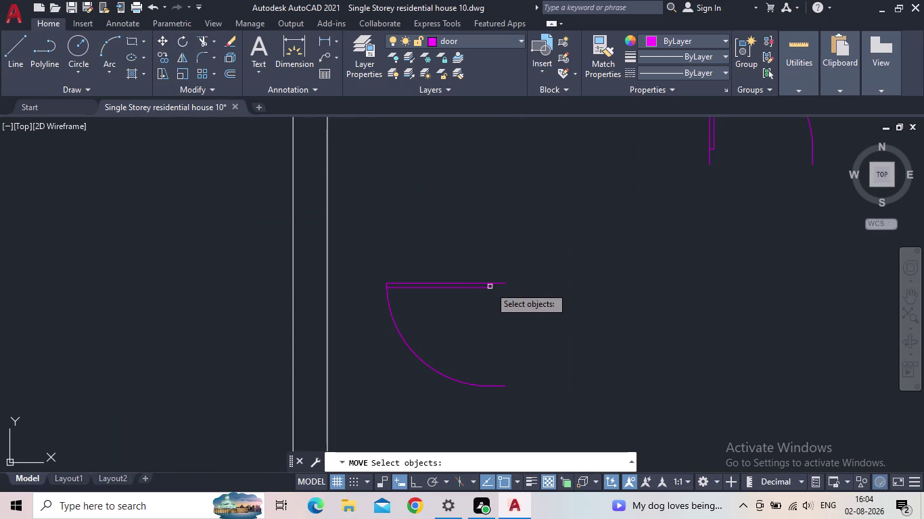
drag(501, 293, 492, 284)
click(466, 273)
key(space)
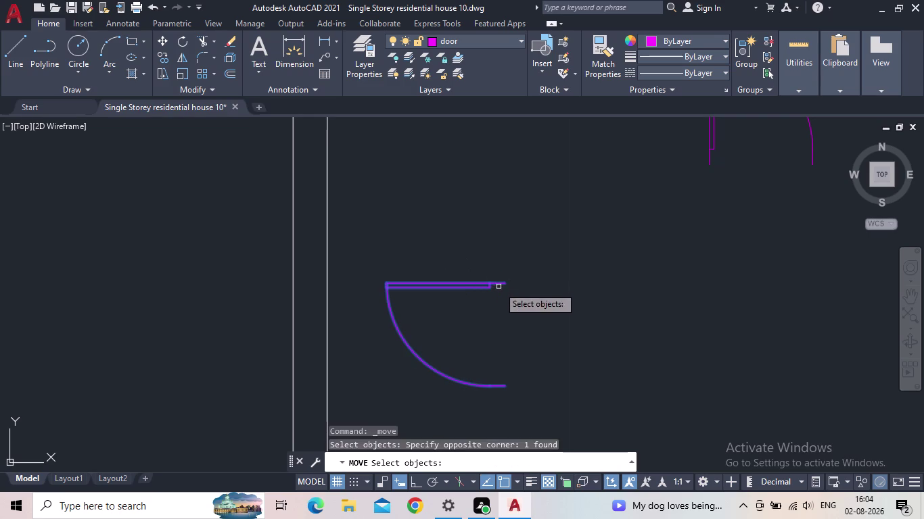
click(509, 284)
middle_drag(342, 278, 388, 267)
scroll(down, 3)
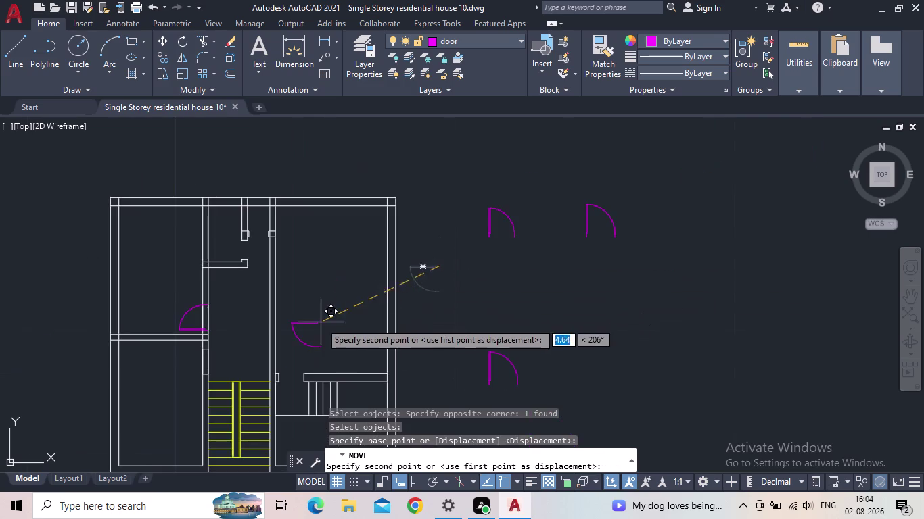
middle_drag(318, 322, 470, 235)
scroll(up, 3)
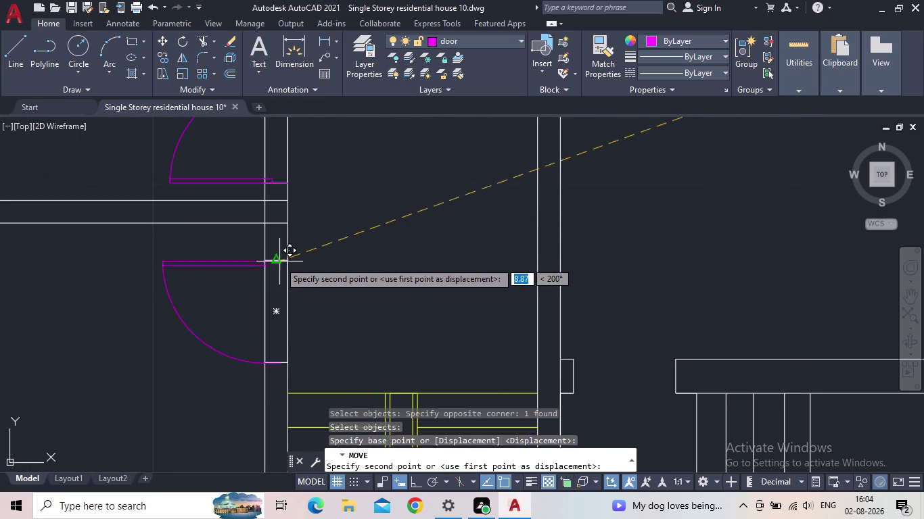
click(287, 262)
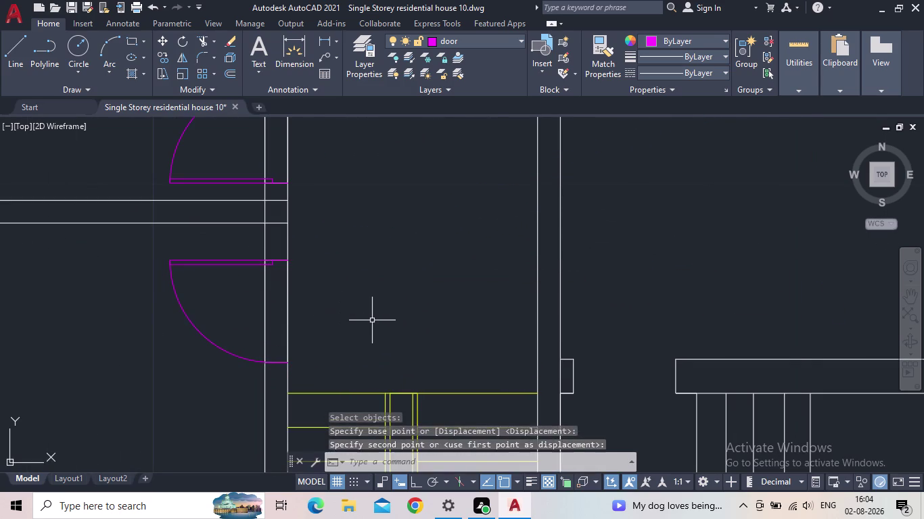
scroll(down, 3)
scroll(down, 3)
middle_drag(391, 320, 261, 338)
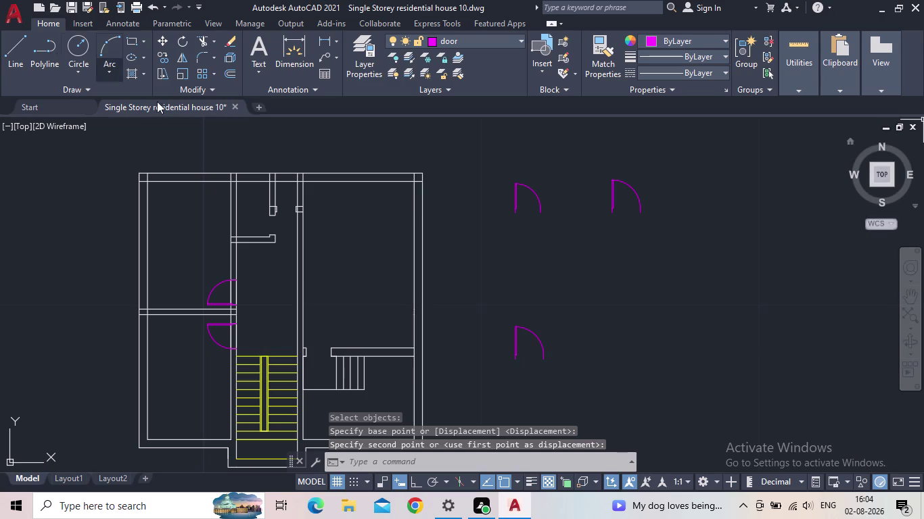
middle_drag(565, 268, 562, 266)
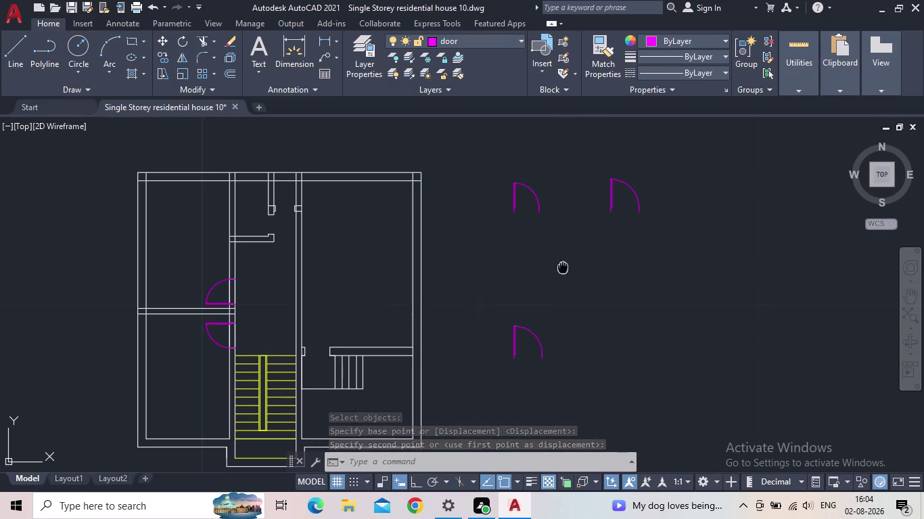
middle_drag(562, 267, 494, 228)
click(442, 157)
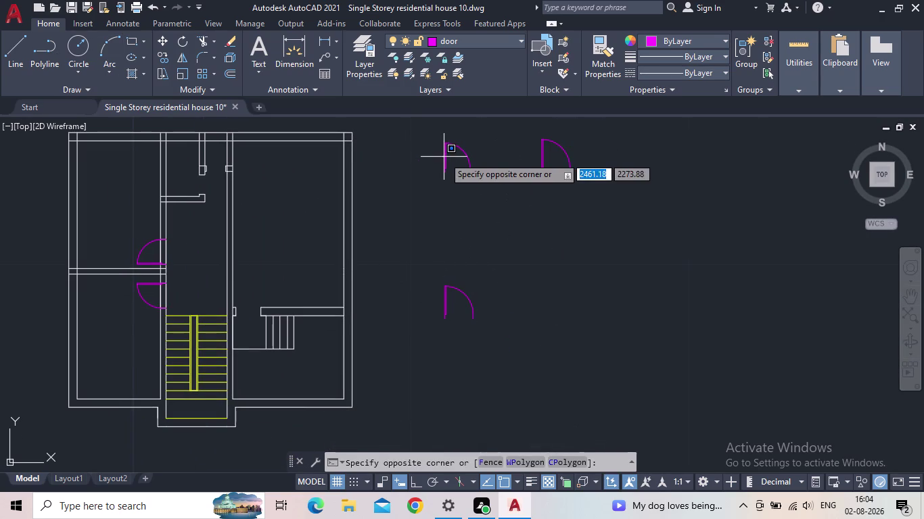
click(447, 157)
click(447, 159)
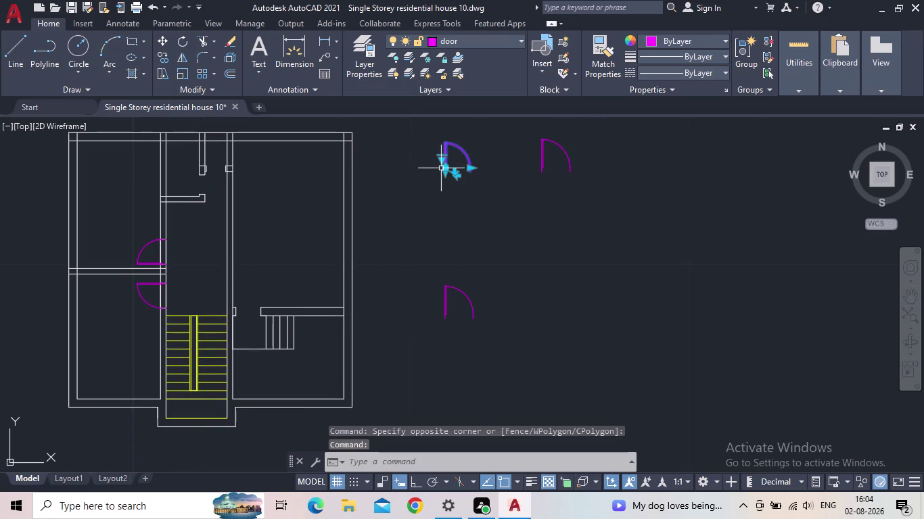
text(m)
key(space)
scroll(up, 3)
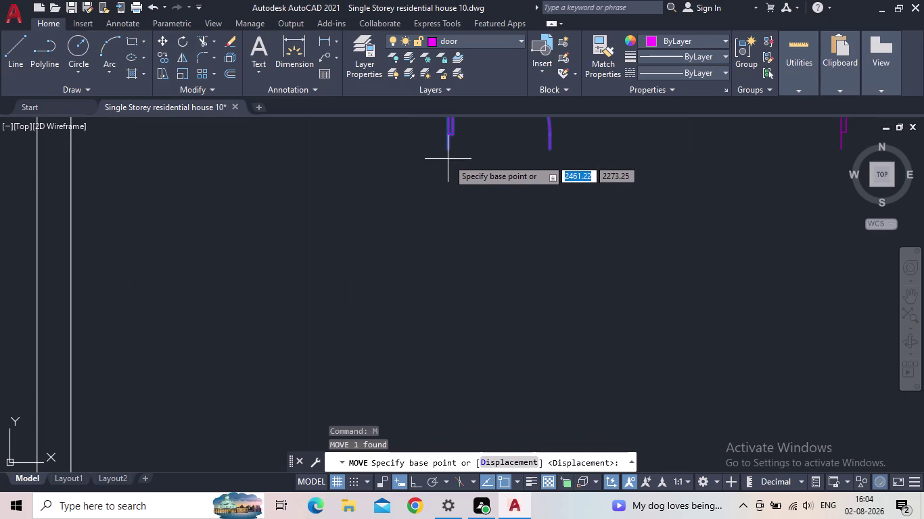
click(448, 150)
scroll(down, 3)
middle_drag(394, 250, 433, 227)
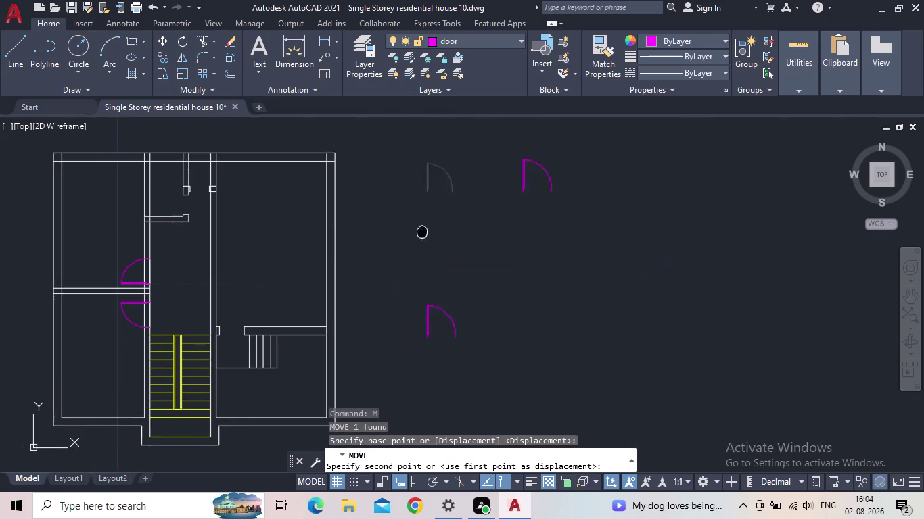
middle_drag(432, 227, 493, 190)
scroll(up, 3)
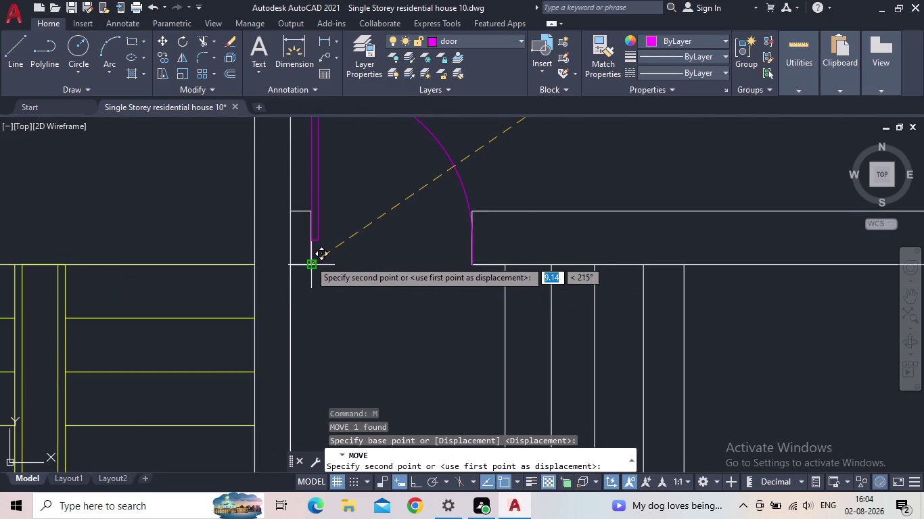
scroll(up, 3)
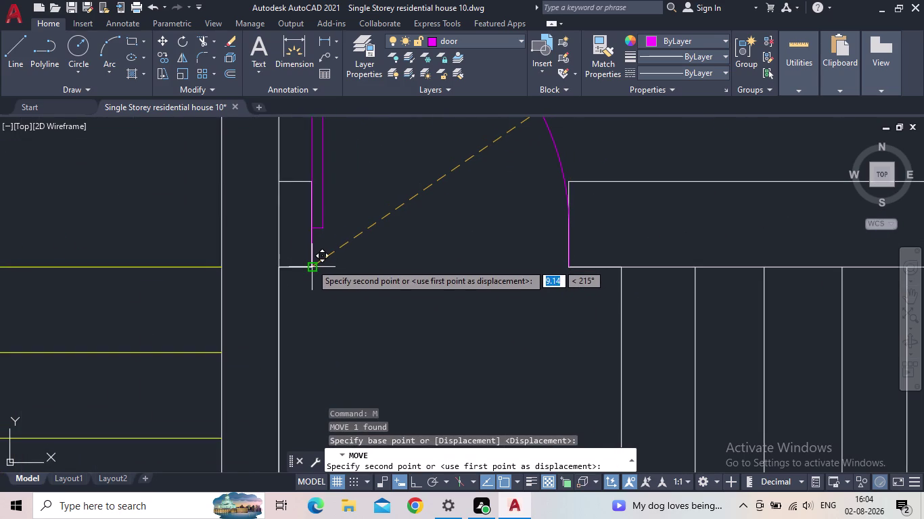
click(311, 264)
scroll(down, 3)
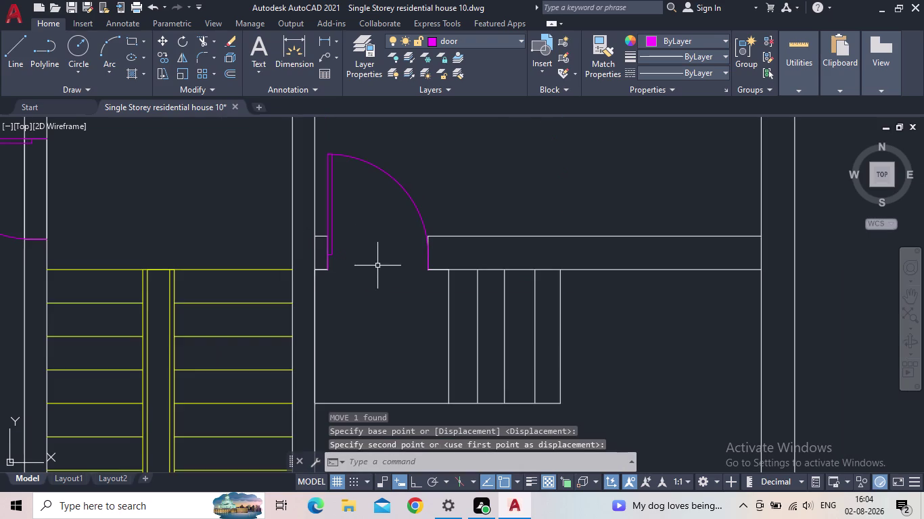
middle_drag(379, 265, 389, 269)
scroll(down, 3)
middle_drag(392, 267, 329, 302)
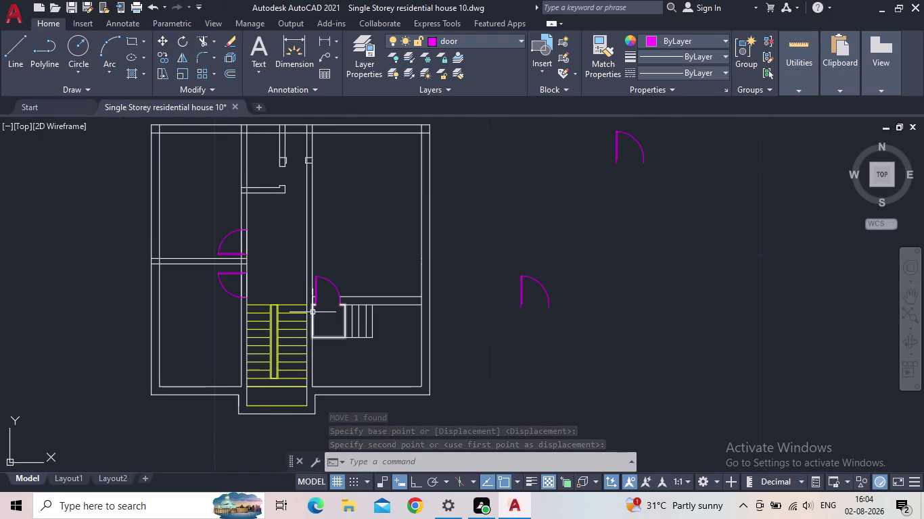
scroll(up, 3)
scroll(down, 3)
middle_drag(366, 268, 343, 330)
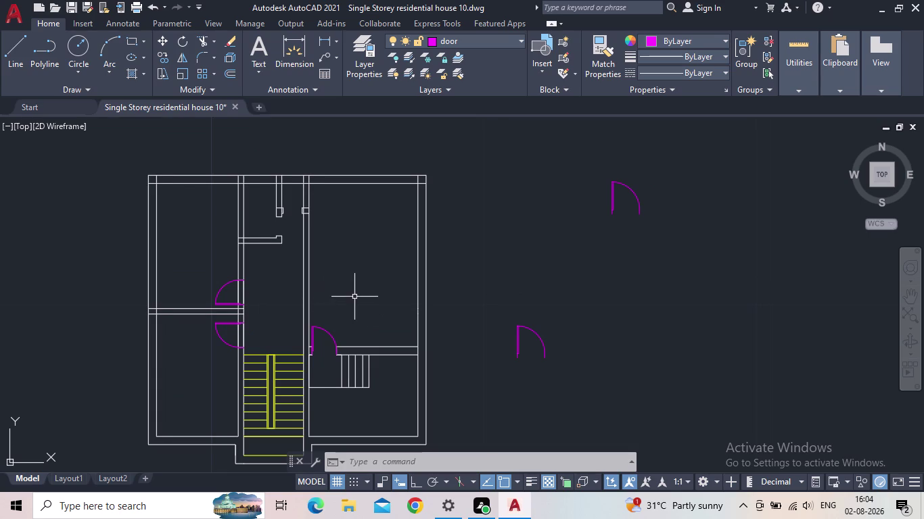
middle_drag(362, 278, 373, 253)
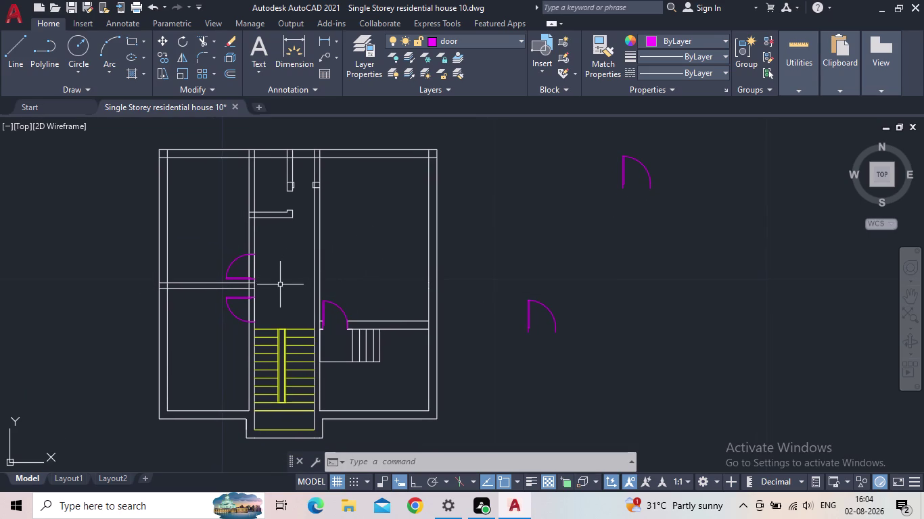
scroll(up, 3)
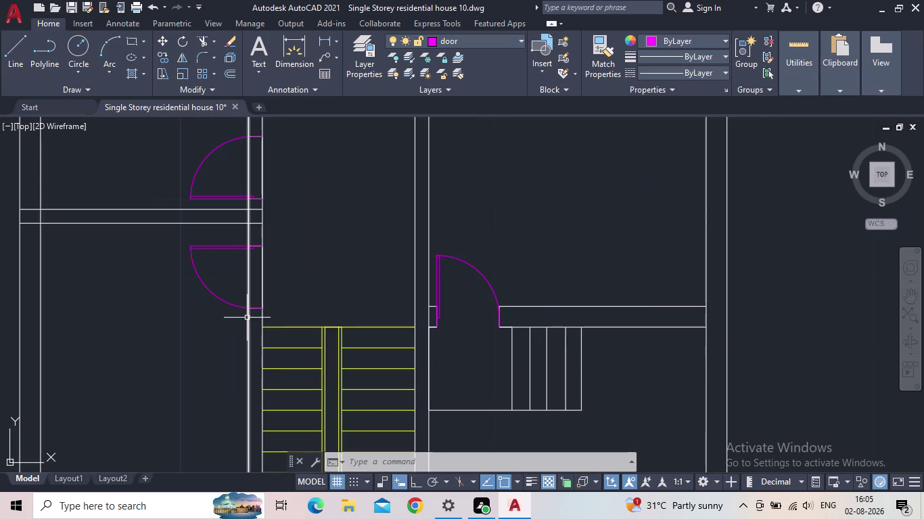
scroll(up, 3)
key(Escape)
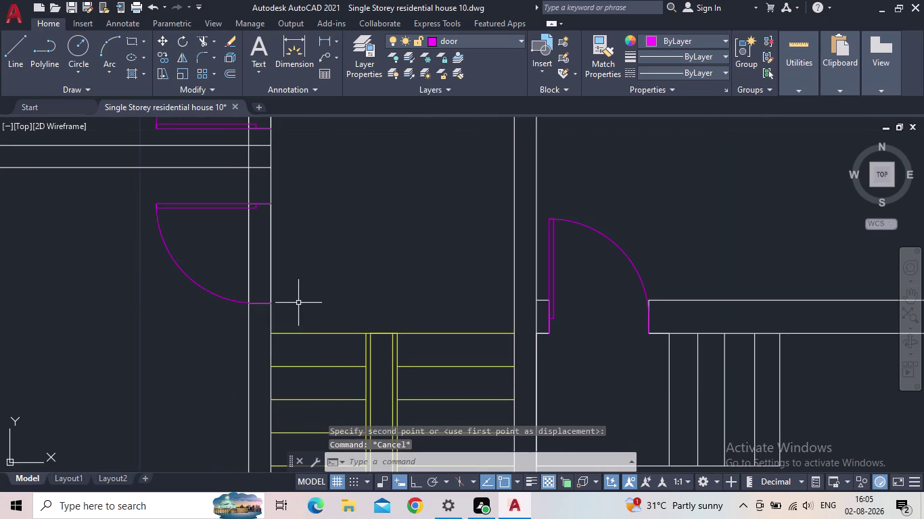
click(264, 303)
click(271, 289)
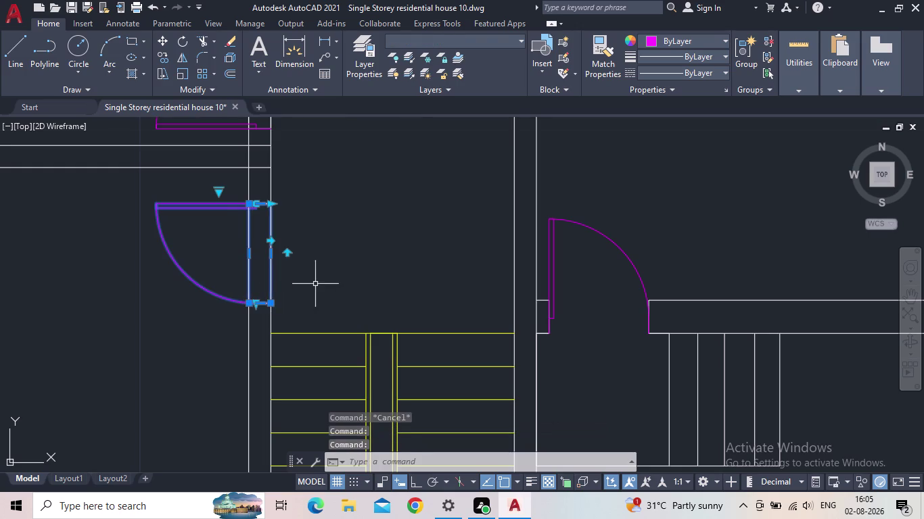
key(Escape)
click(271, 285)
Try a TRIM fence across the wall lines, then cancel it.
scroll(up, 3)
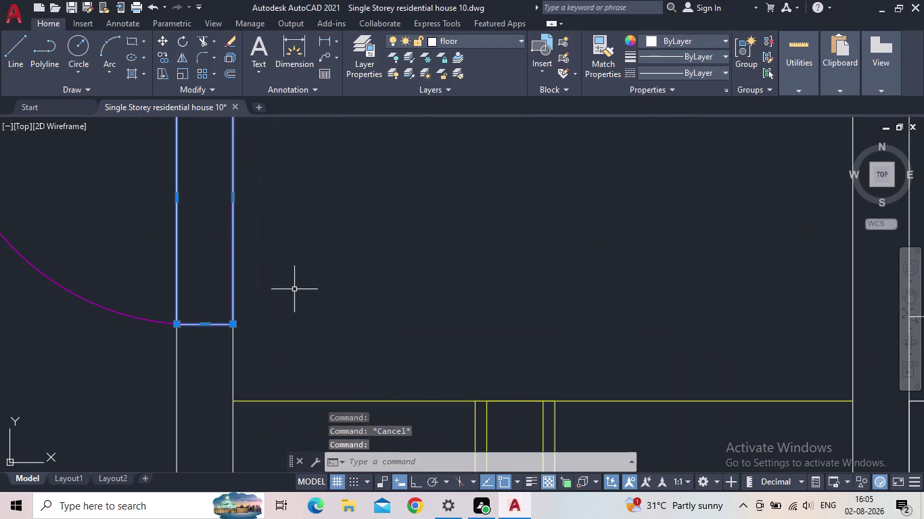
key(Escape)
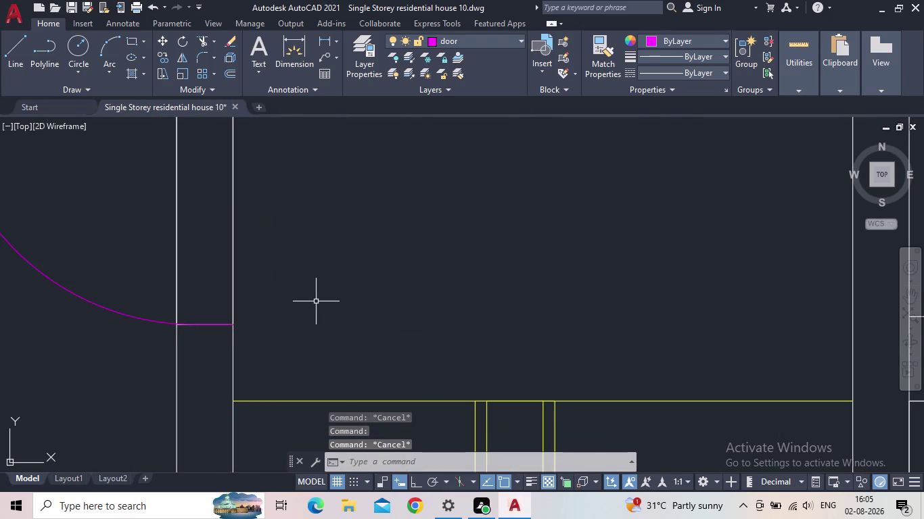
key(t)
key(r)
key(space)
drag(278, 278, 227, 265)
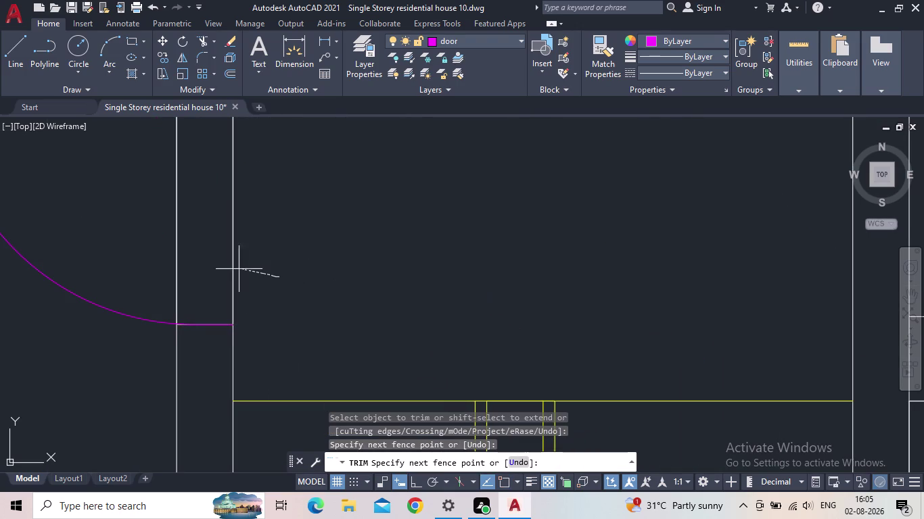
drag(227, 265, 142, 250)
scroll(down, 3)
key(Escape)
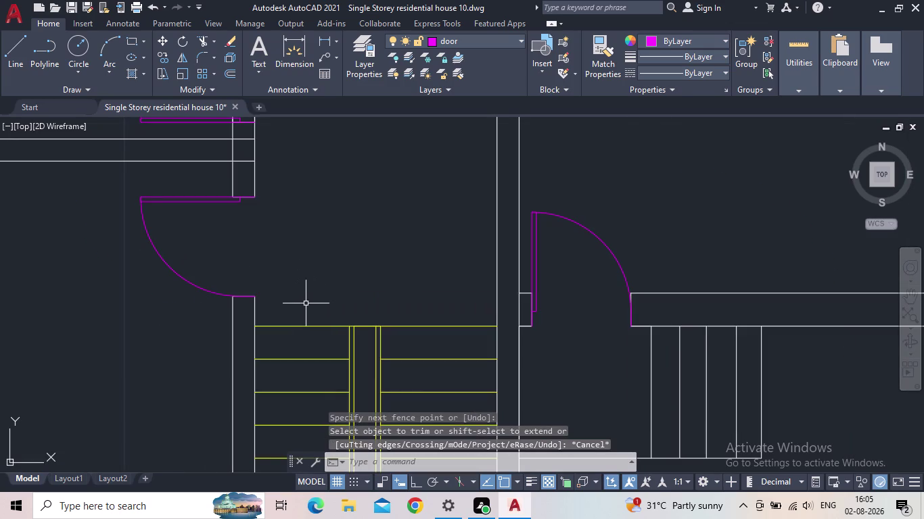
Start a short line beside the inner door, then cancel it.
key(l)
key(space)
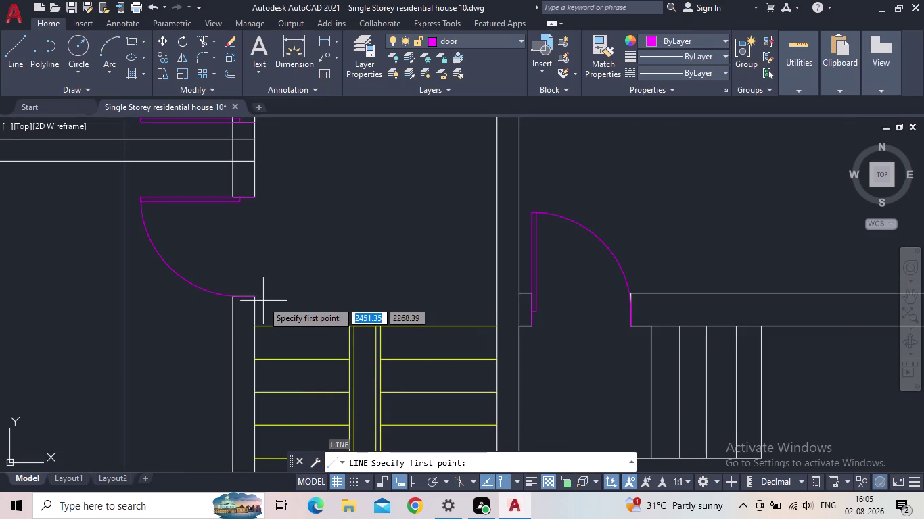
click(520, 293)
click(492, 296)
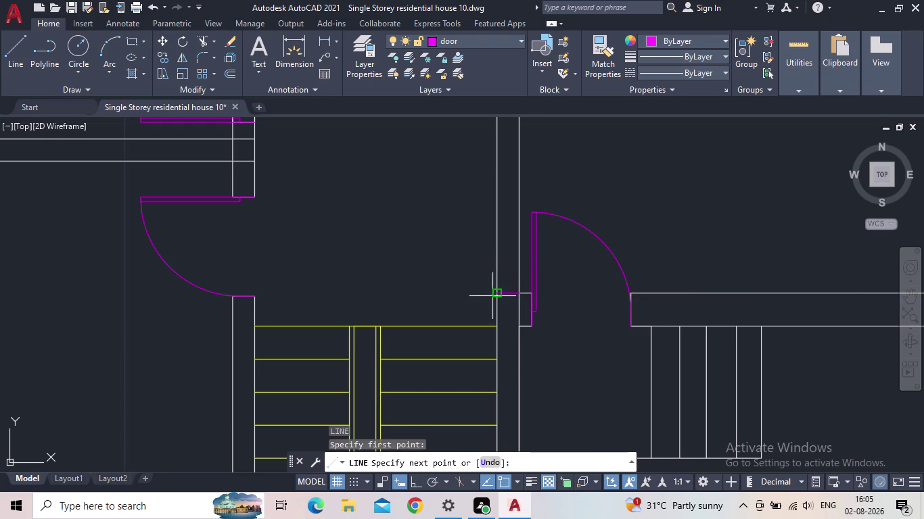
key(Escape)
Window-select and delete the stray short line beside the stair-landing door.
click(514, 301)
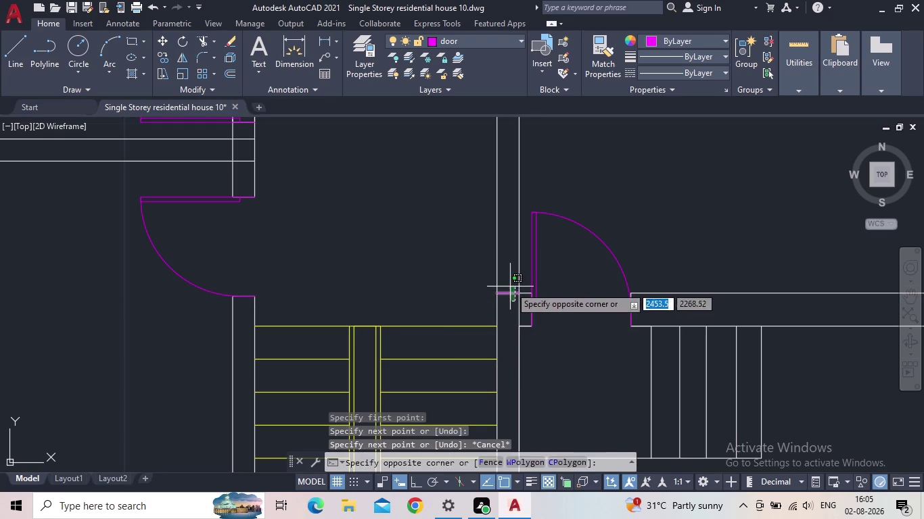
click(510, 287)
key(Delete)
scroll(down, 3)
middle_drag(463, 322, 454, 299)
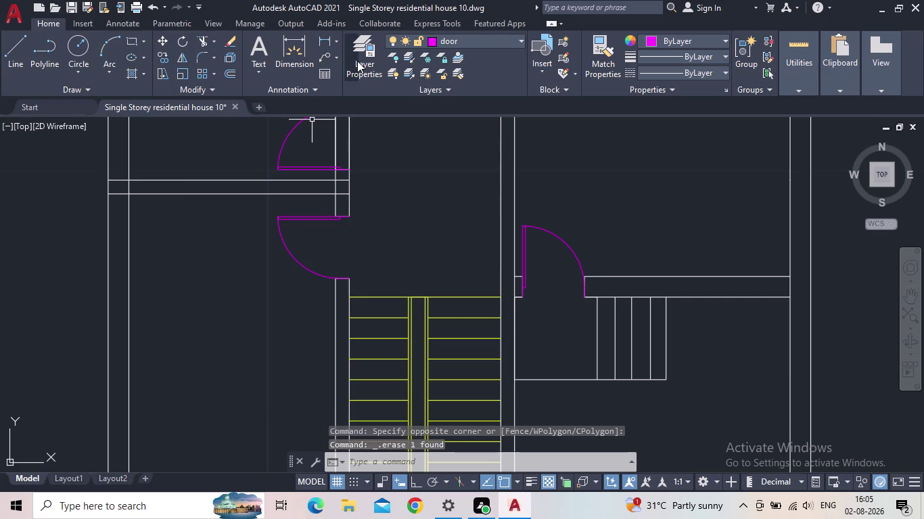
click(368, 62)
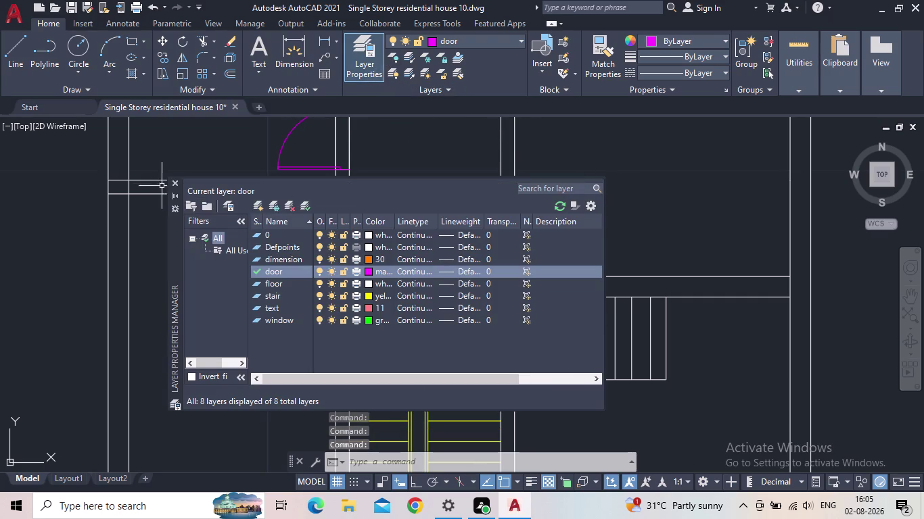
Close the layer list and try a linear dimension on the top walls, then cancel.
click(173, 182)
scroll(down, 3)
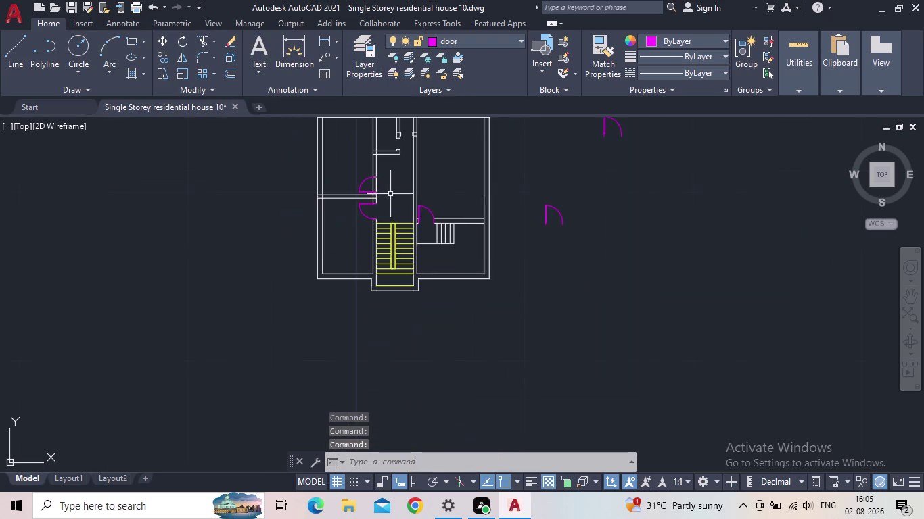
middle_drag(391, 194, 321, 304)
scroll(up, 3)
middle_drag(517, 259, 442, 249)
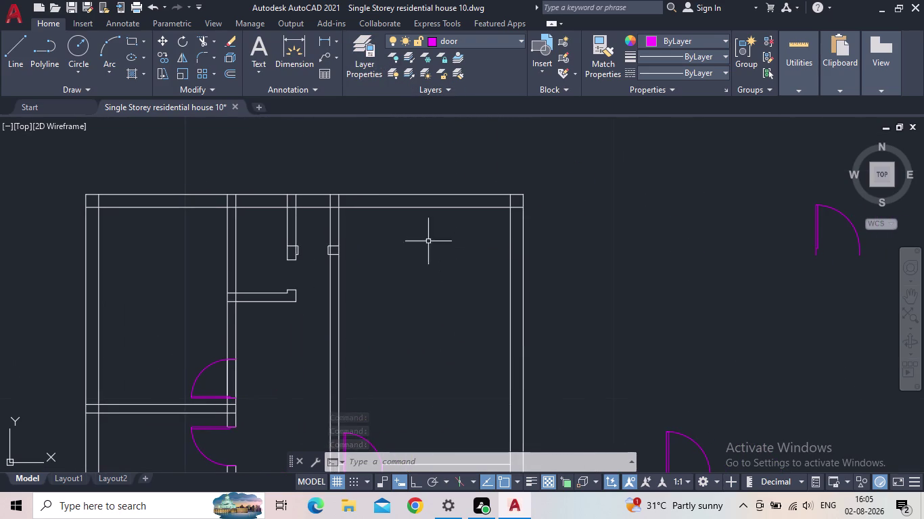
click(322, 38)
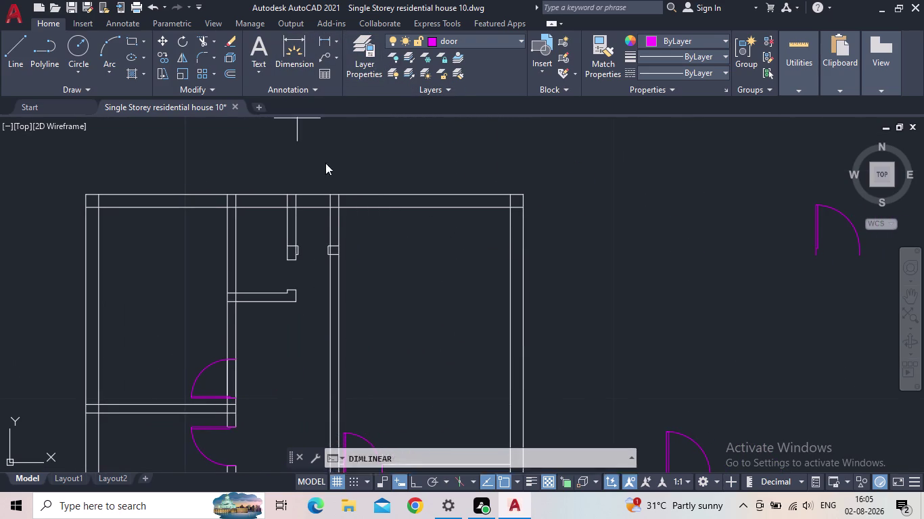
scroll(up, 3)
click(284, 276)
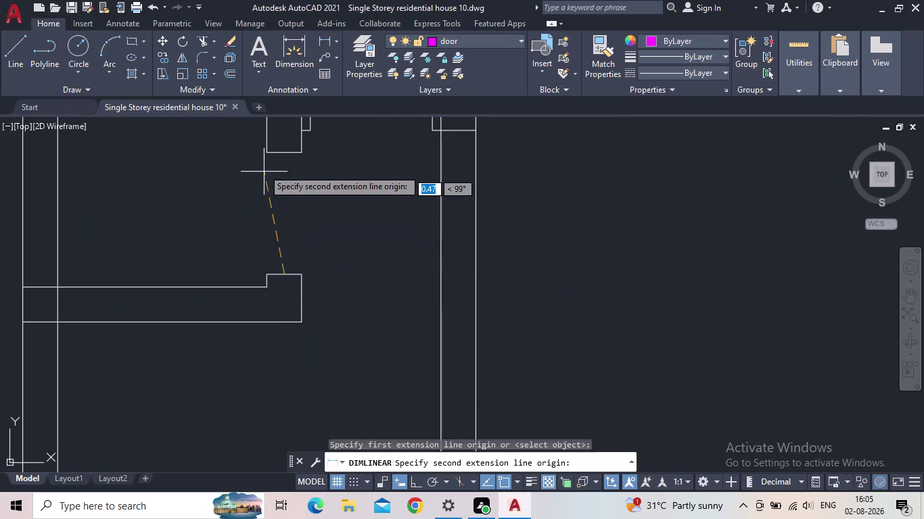
click(280, 149)
scroll(down, 3)
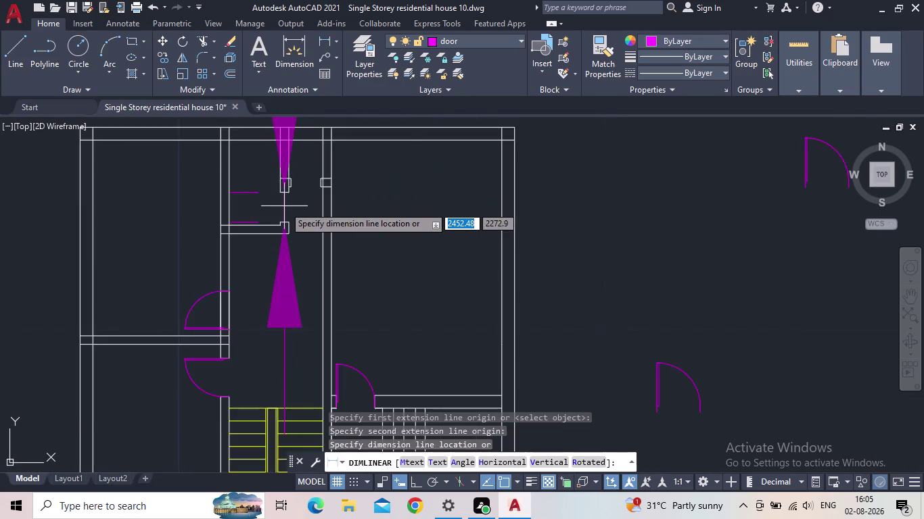
scroll(down, 3)
scroll(up, 3)
scroll(down, 3)
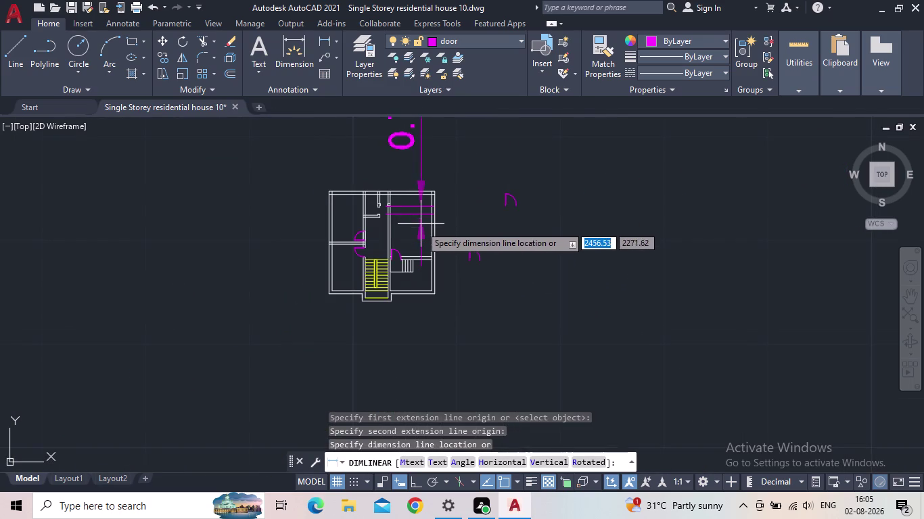
scroll(down, 3)
key(Escape)
Select the spare door outside the plan and start SCALE from its hinge.
middle_drag(401, 221, 277, 255)
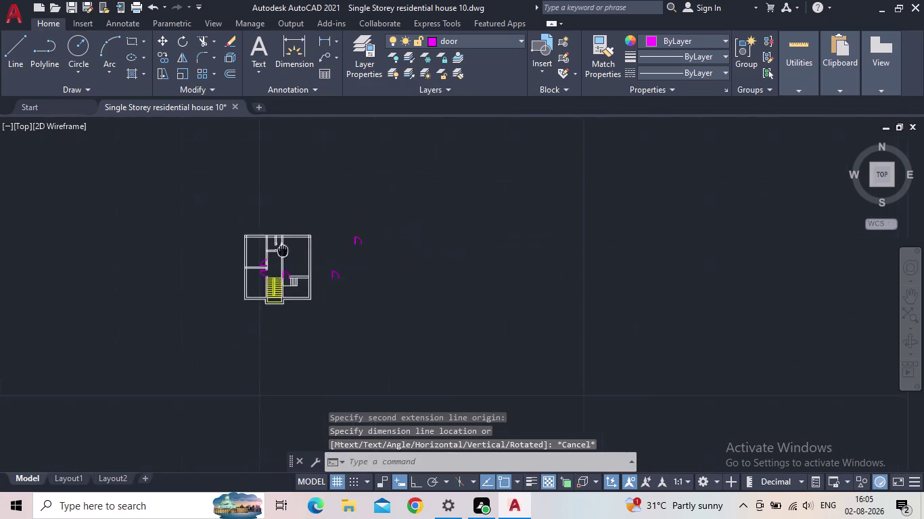
middle_drag(277, 254, 274, 256)
scroll(up, 3)
scroll(up, 3)
middle_drag(406, 335, 424, 259)
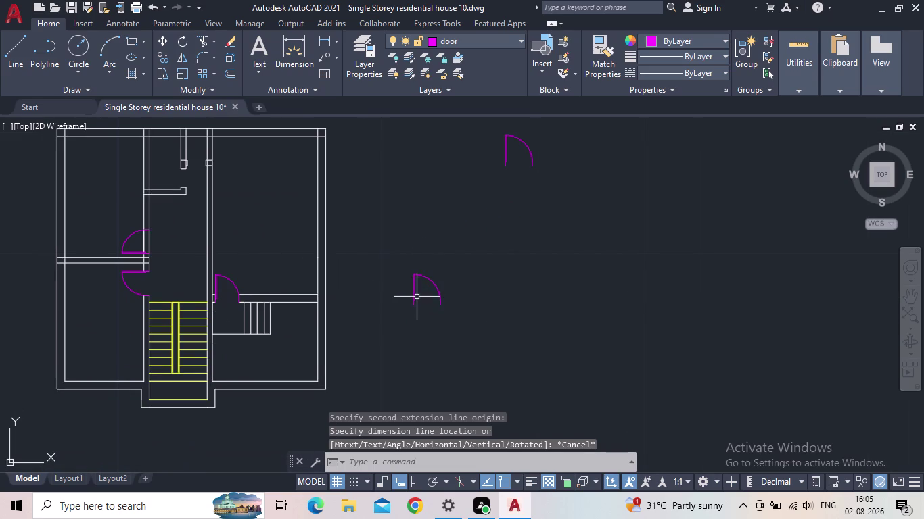
click(416, 297)
scroll(up, 3)
key(s)
key(c)
key(space)
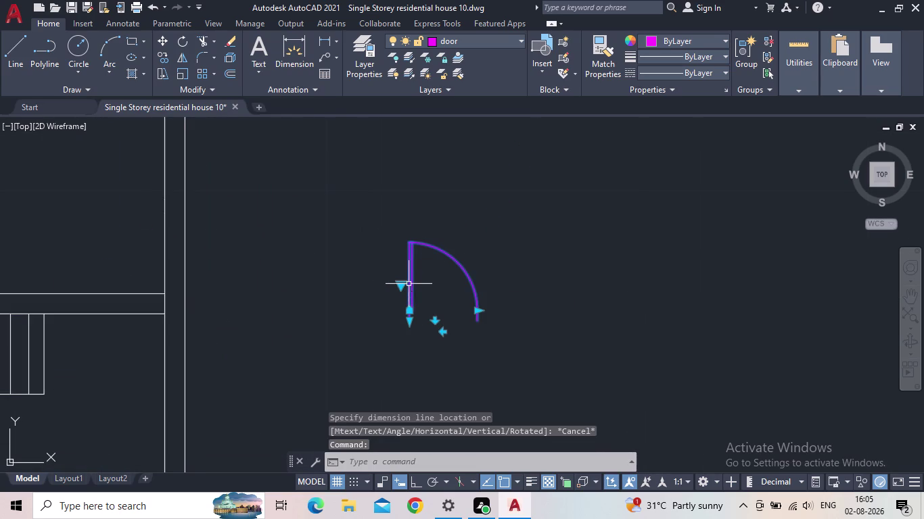
click(409, 324)
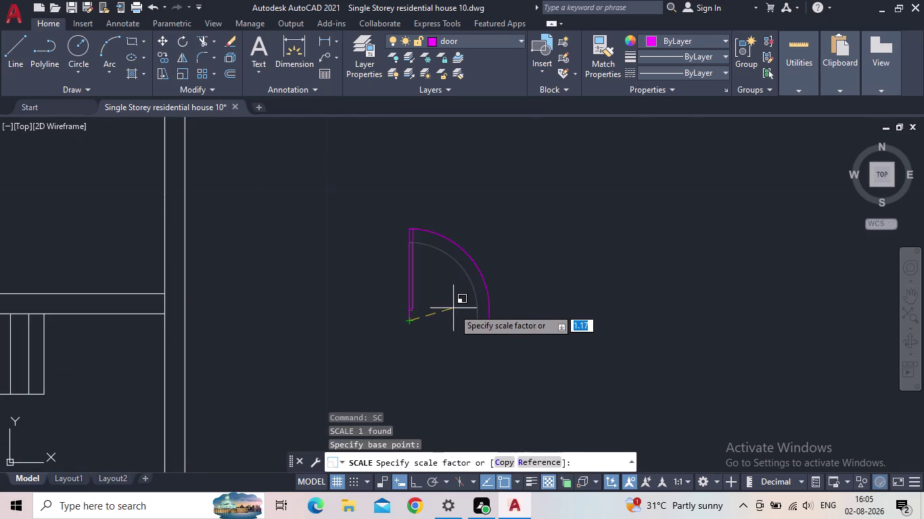
Scale the spare door by reference to a 0.70 width with Ortho on, then reselect it.
click(410, 482)
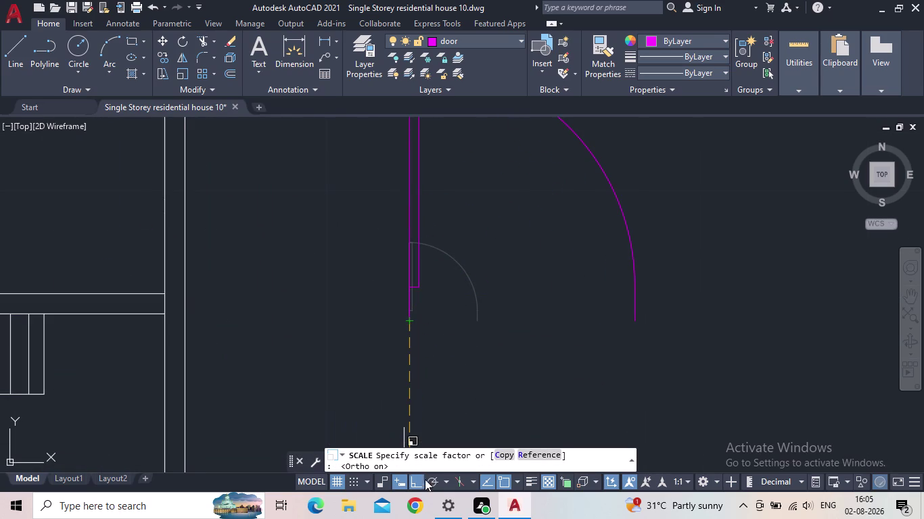
click(535, 453)
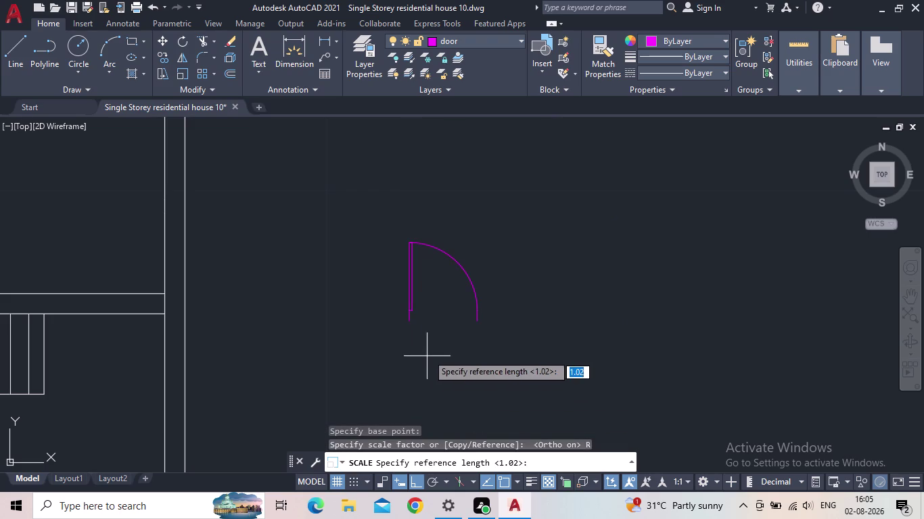
click(408, 321)
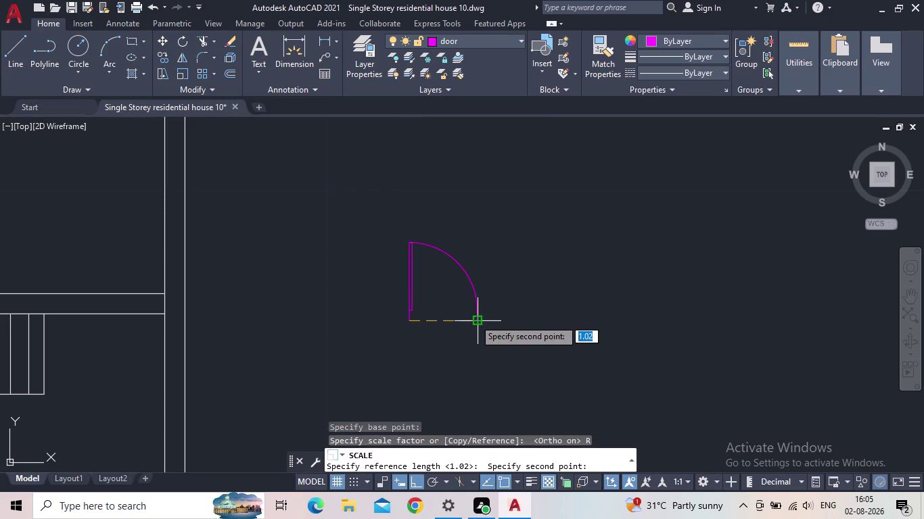
click(474, 319)
text(0.)
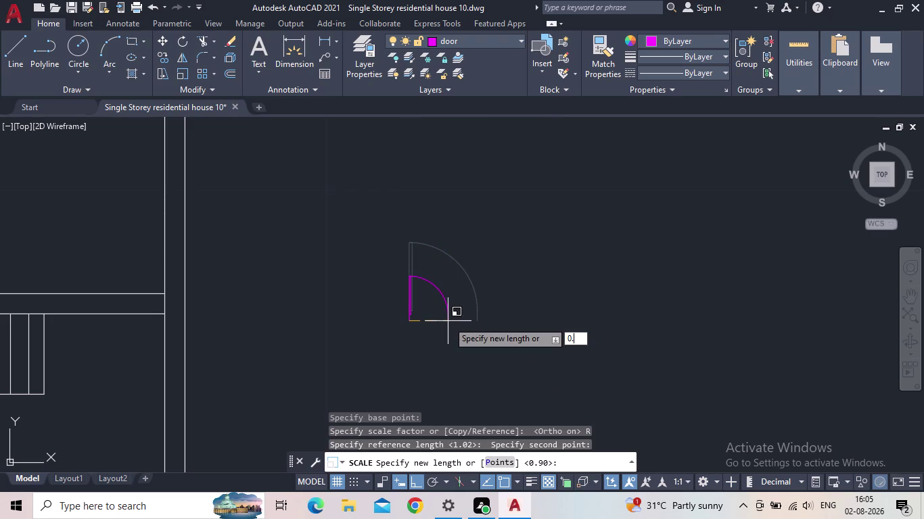
text(70)
key(Return)
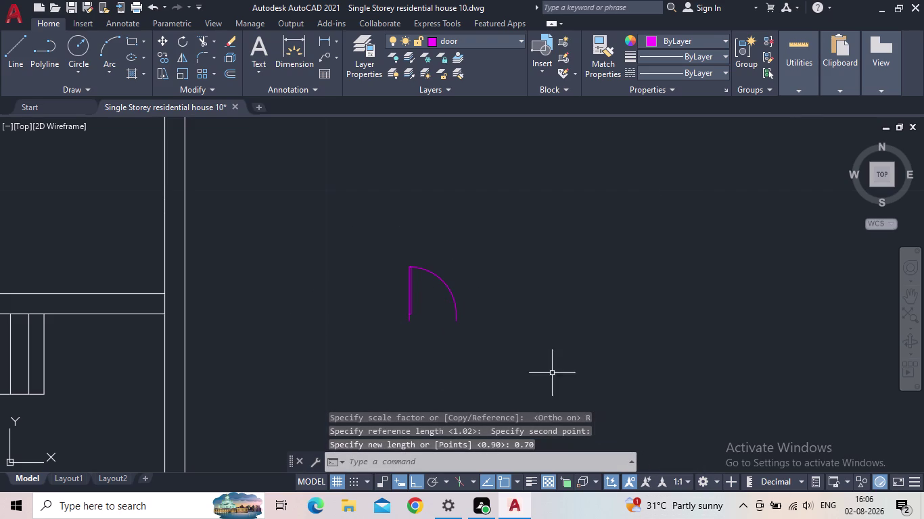
click(423, 329)
click(389, 301)
Copy the 0.70 door and rotate the copy 90 degrees about its hinge.
key(c)
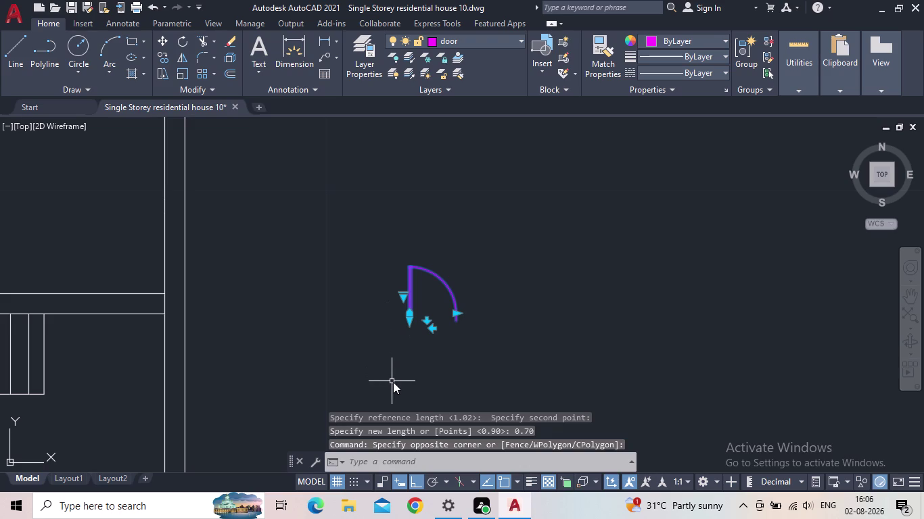
key(o)
key(Return)
click(409, 320)
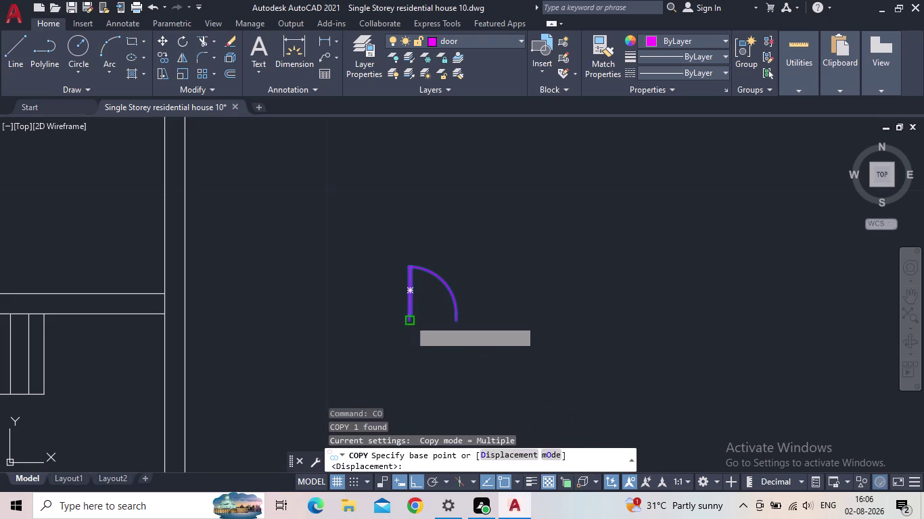
click(307, 320)
key(Escape)
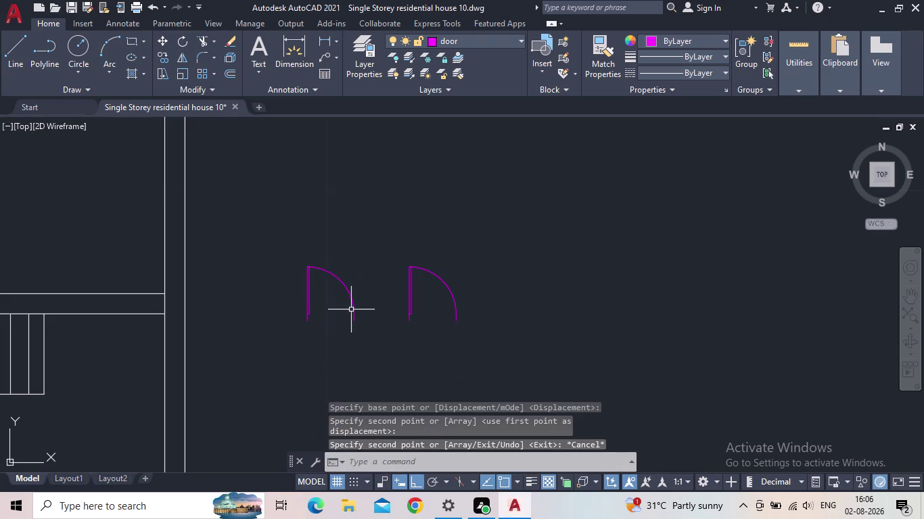
click(354, 308)
key(r)
key(o)
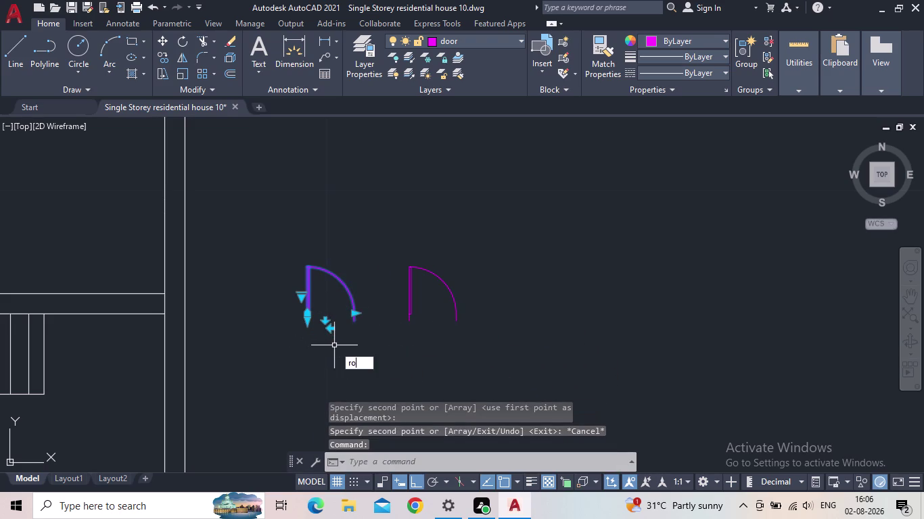
key(space)
click(309, 320)
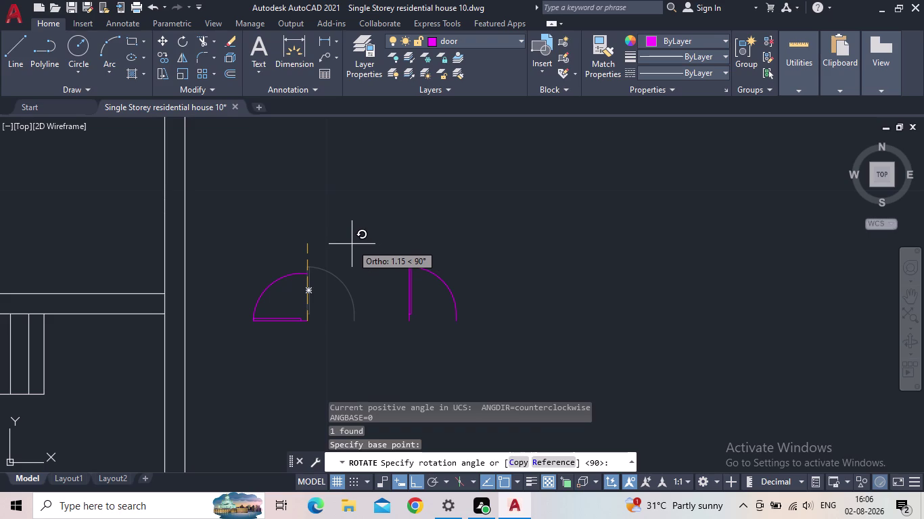
click(349, 237)
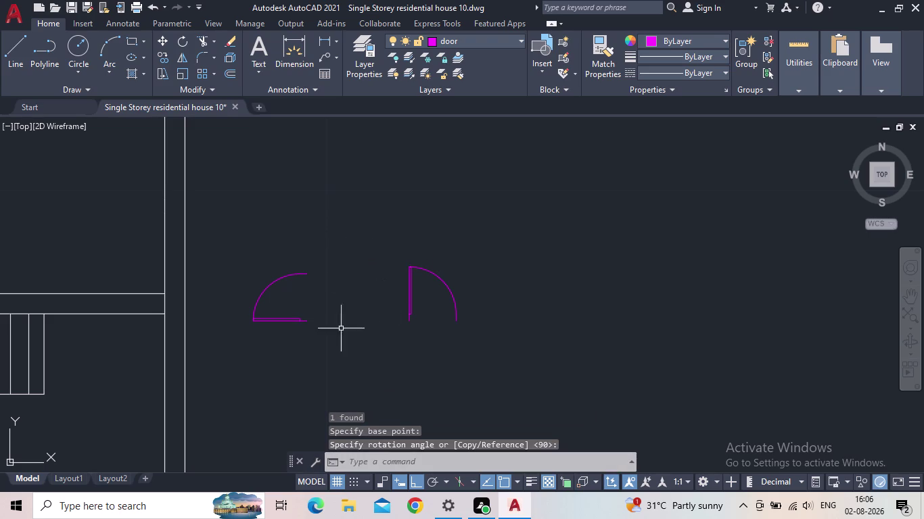
Move the rotated door by its hinge corner into the upper corridor wall opening.
click(291, 318)
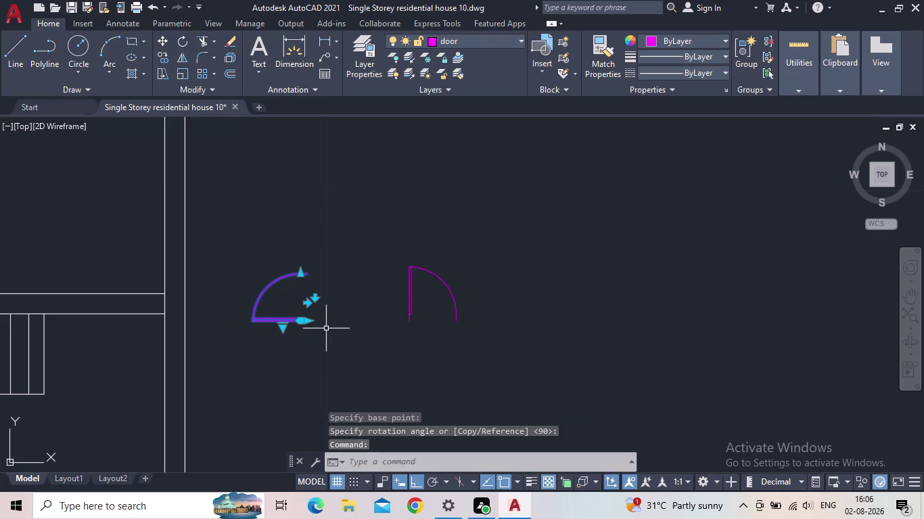
key(m)
key(space)
click(306, 320)
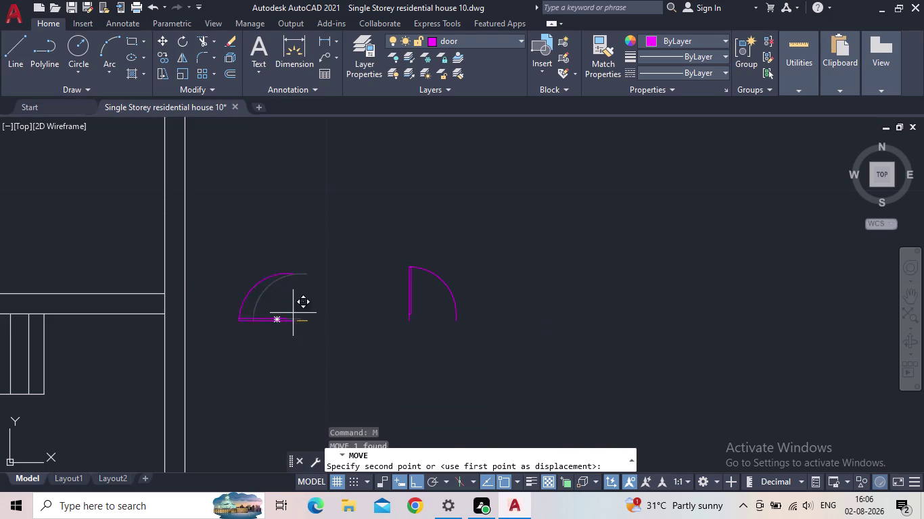
middle_drag(203, 280, 370, 284)
scroll(down, 3)
click(412, 484)
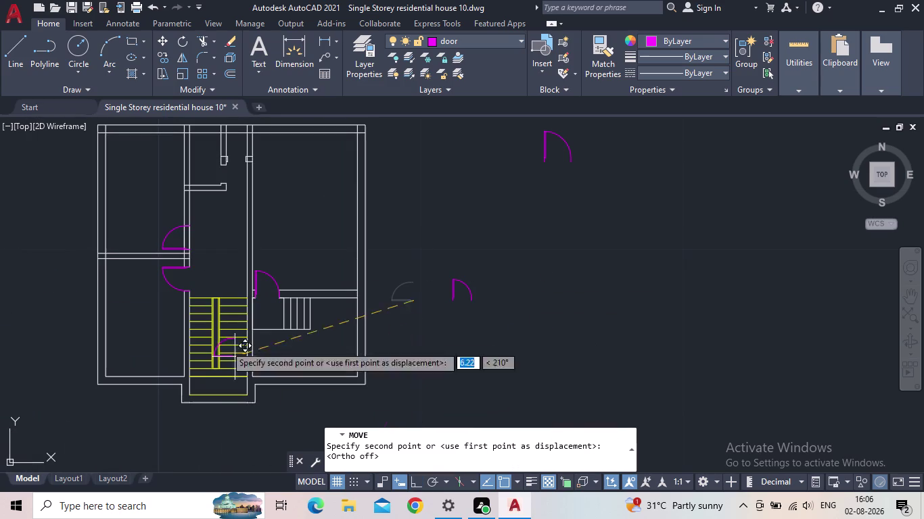
middle_drag(197, 247, 194, 299)
scroll(up, 3)
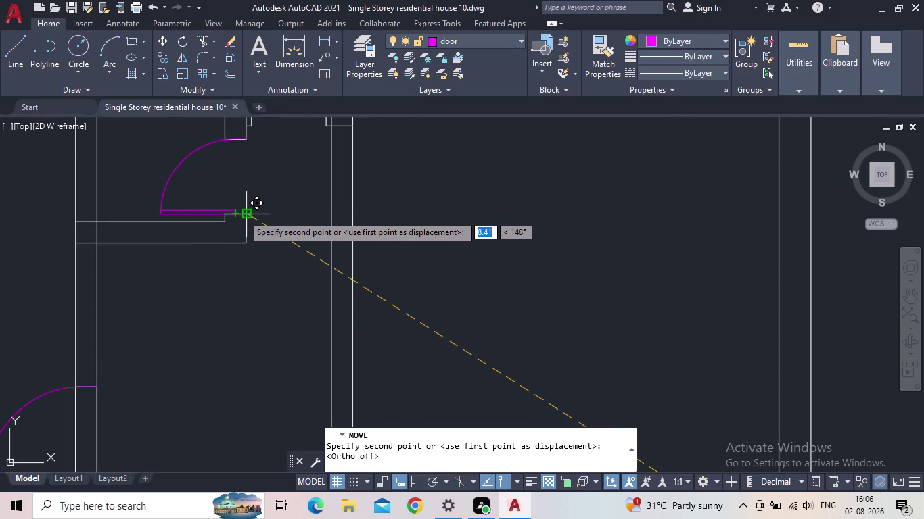
scroll(up, 3)
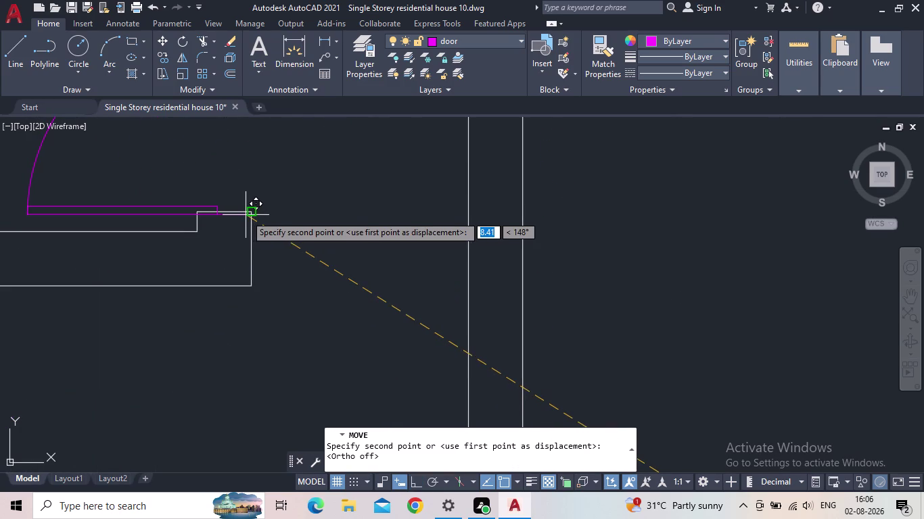
click(245, 212)
scroll(down, 3)
middle_drag(262, 213, 219, 256)
scroll(down, 3)
middle_drag(258, 286, 234, 295)
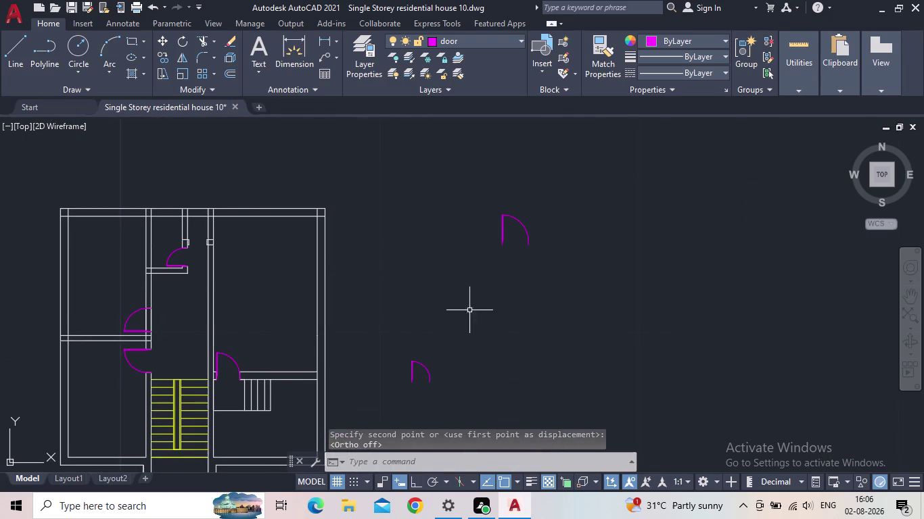
scroll(down, 3)
middle_drag(436, 377, 434, 358)
scroll(up, 3)
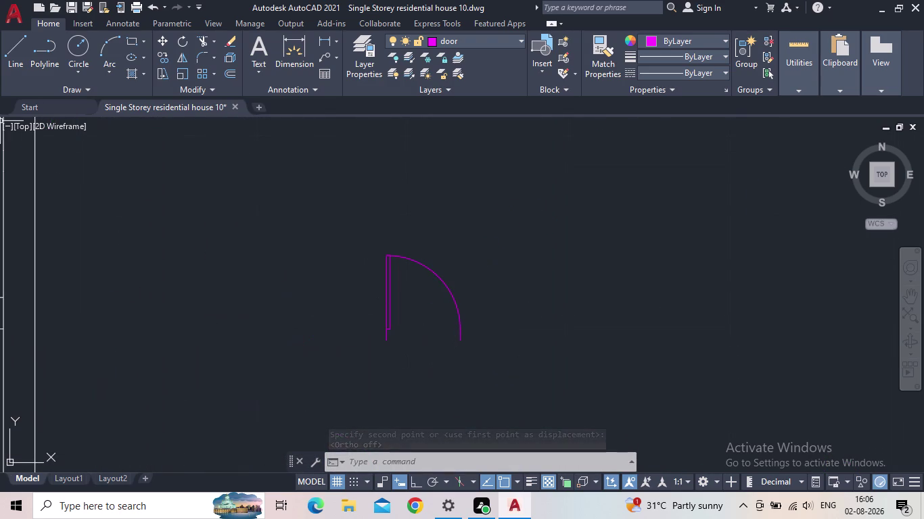
Start a linear dimension across the door's width, then cancel it unfinished.
click(325, 46)
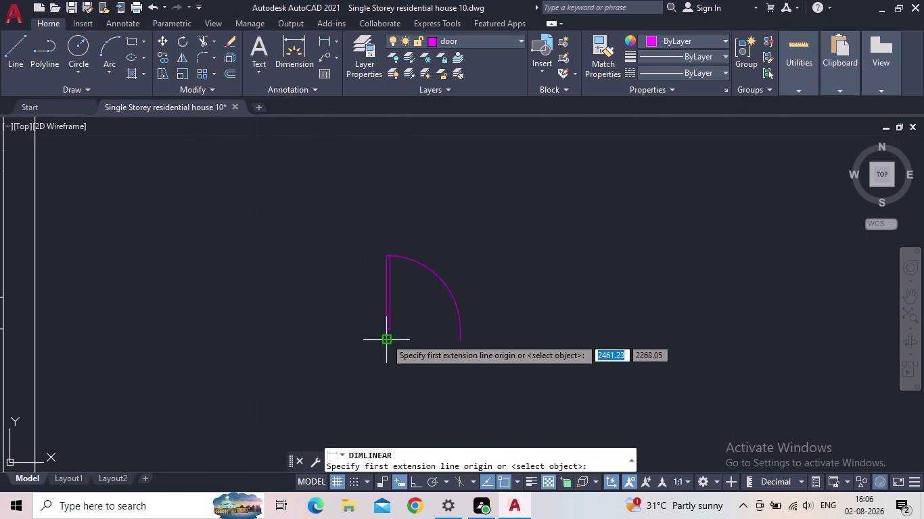
click(385, 338)
click(458, 342)
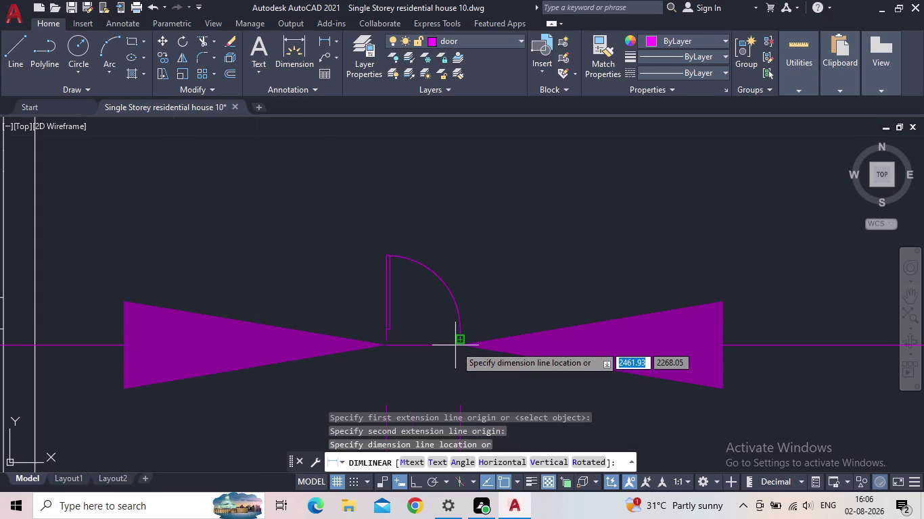
scroll(down, 3)
scroll(down, 3)
key(Escape)
scroll(up, 3)
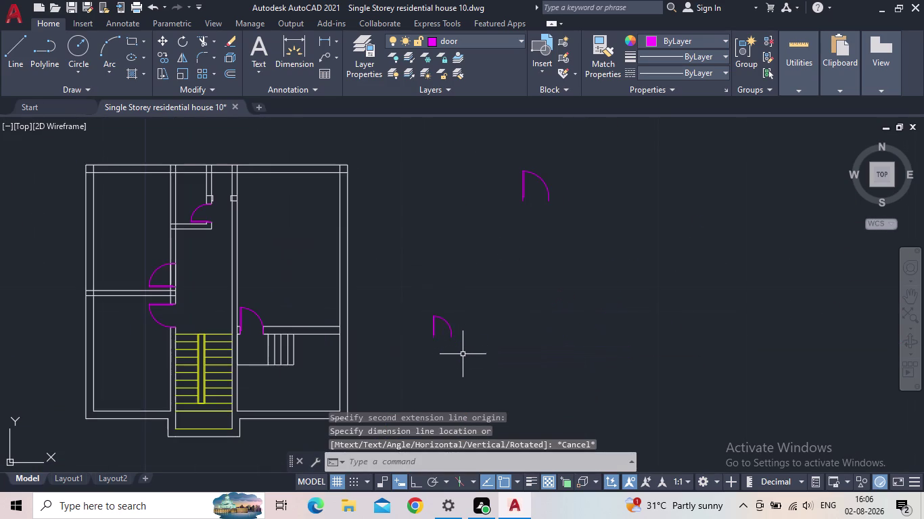
Move the vertical door from its bottom corner into the top corridor wall.
click(434, 328)
scroll(up, 3)
text(m)
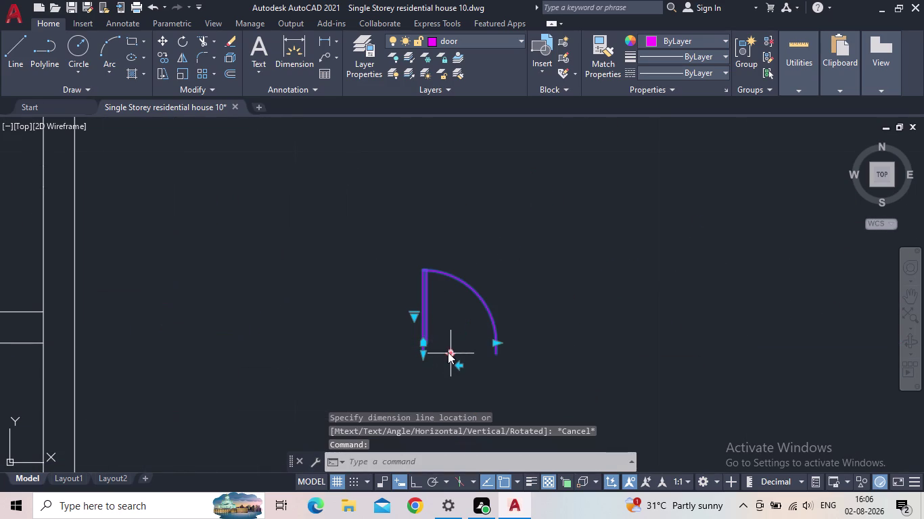
key(space)
scroll(up, 3)
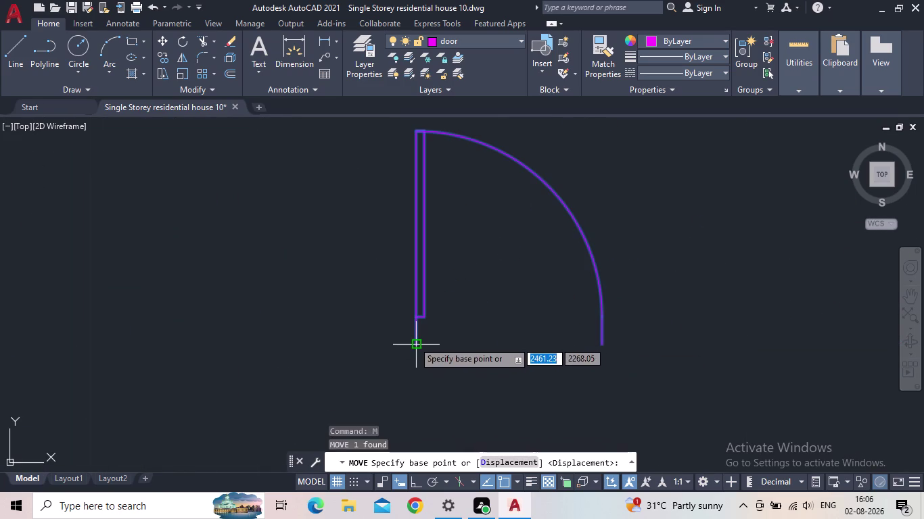
click(413, 342)
scroll(down, 3)
middle_drag(259, 318, 511, 342)
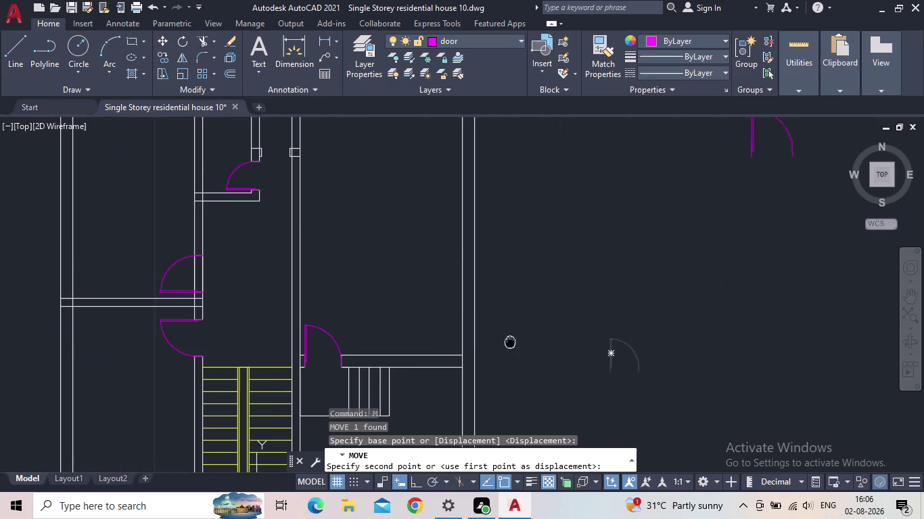
middle_drag(511, 342, 512, 342)
scroll(up, 3)
middle_drag(267, 151, 261, 214)
scroll(up, 3)
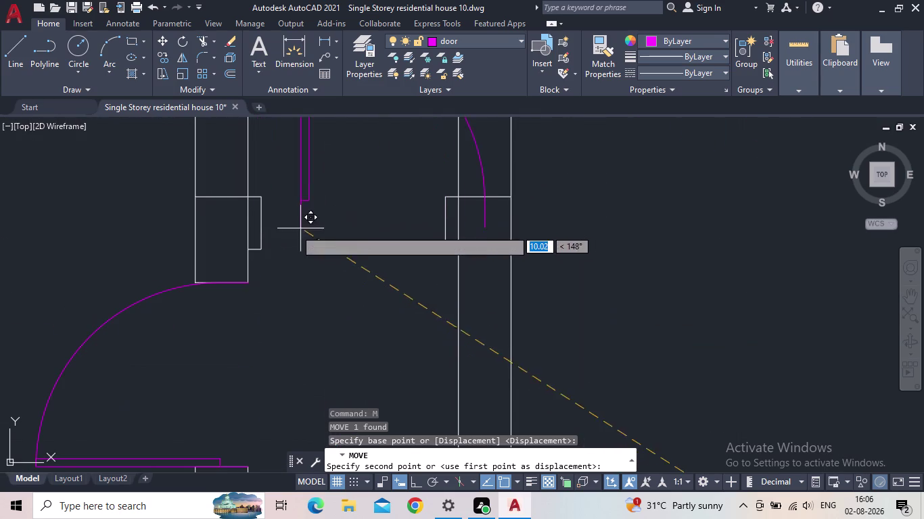
click(261, 249)
Pan around the plan to review the newly placed door.
scroll(down, 3)
middle_drag(328, 234, 319, 266)
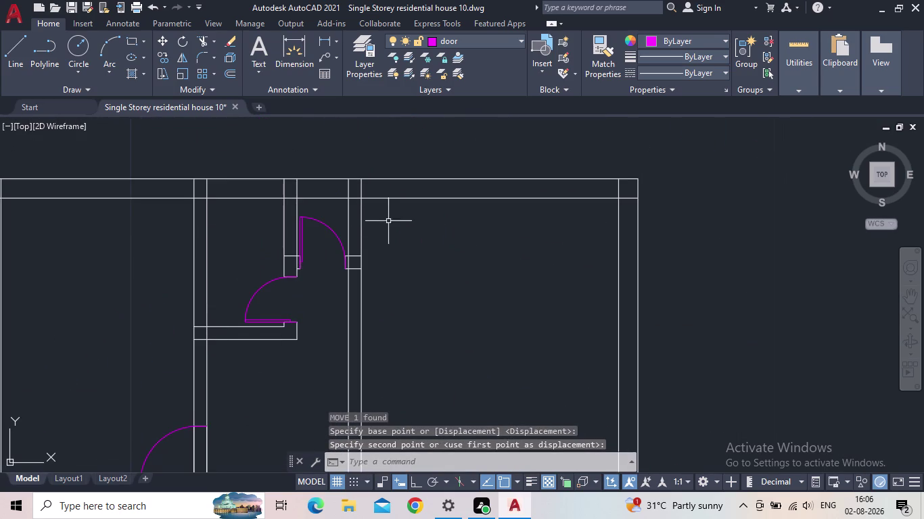
middle_drag(412, 248, 409, 289)
scroll(down, 3)
middle_drag(412, 294, 408, 291)
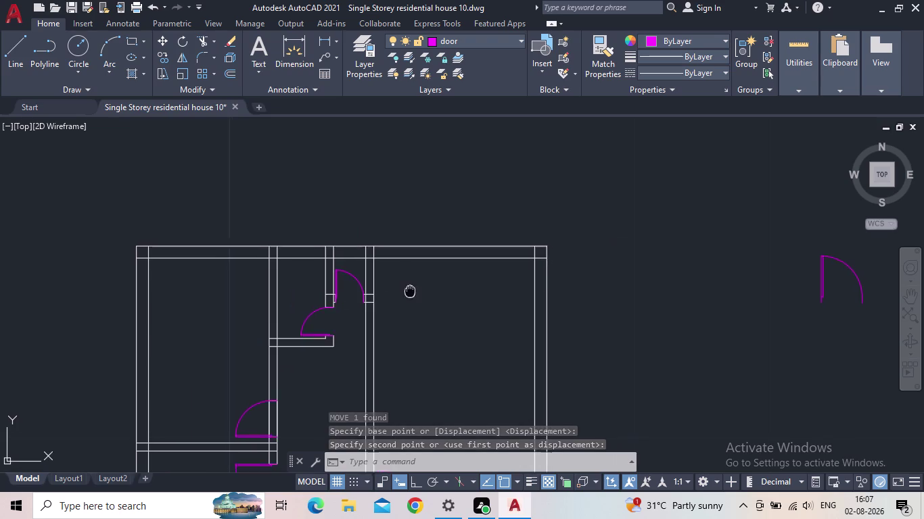
middle_drag(408, 290, 398, 282)
scroll(down, 3)
middle_drag(420, 298, 376, 236)
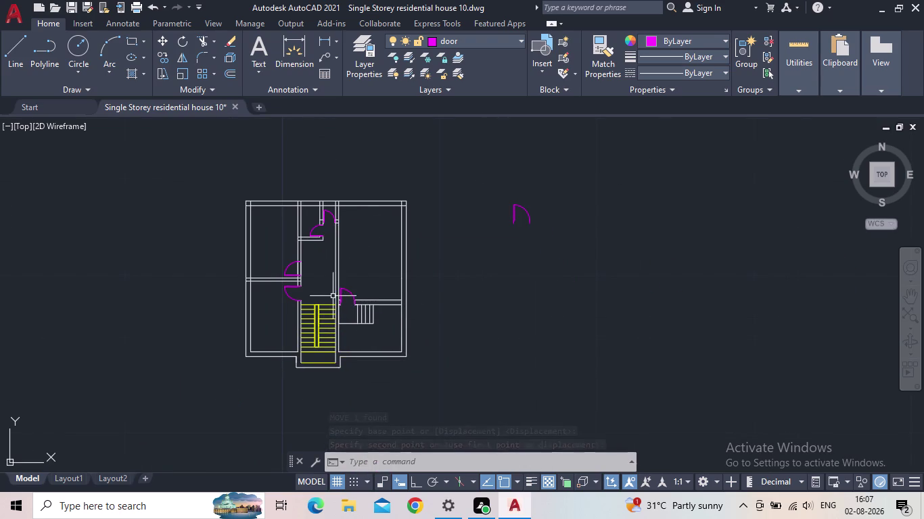
scroll(up, 3)
Make 'floor' the current layer in Layer Properties.
key(Escape)
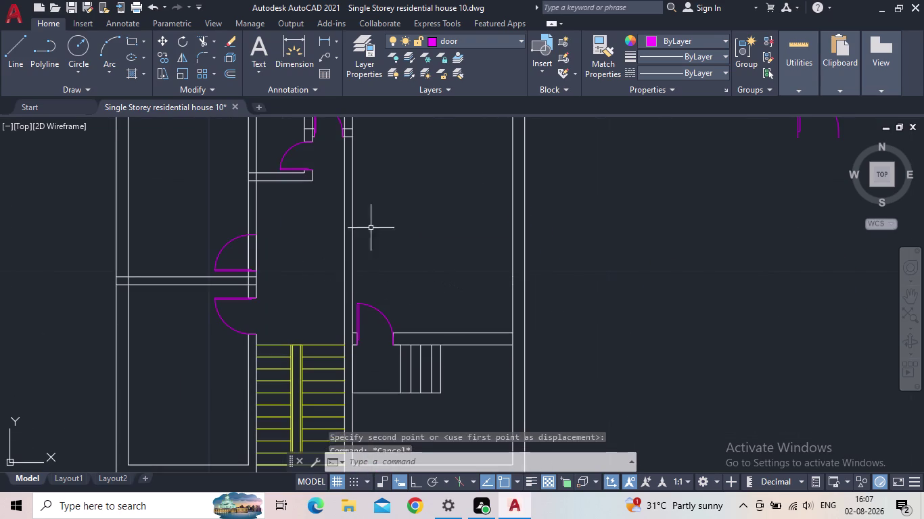
click(355, 66)
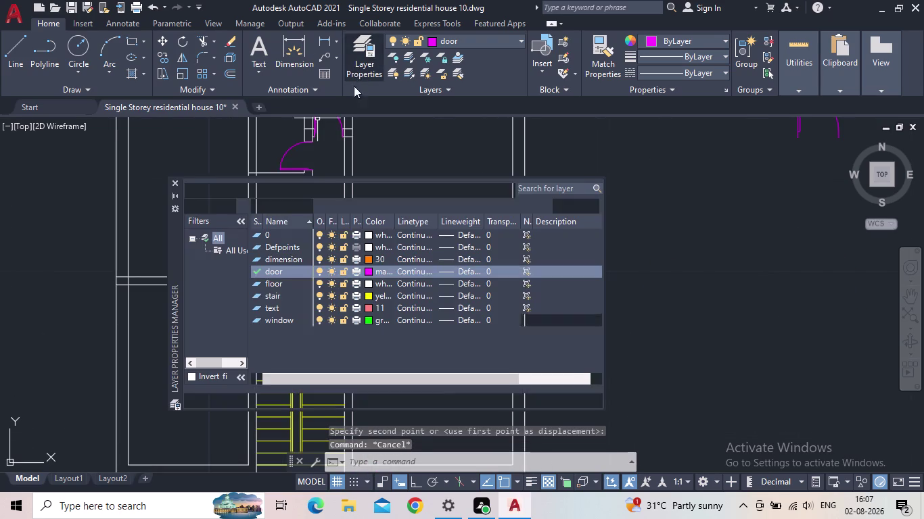
double_click(255, 285)
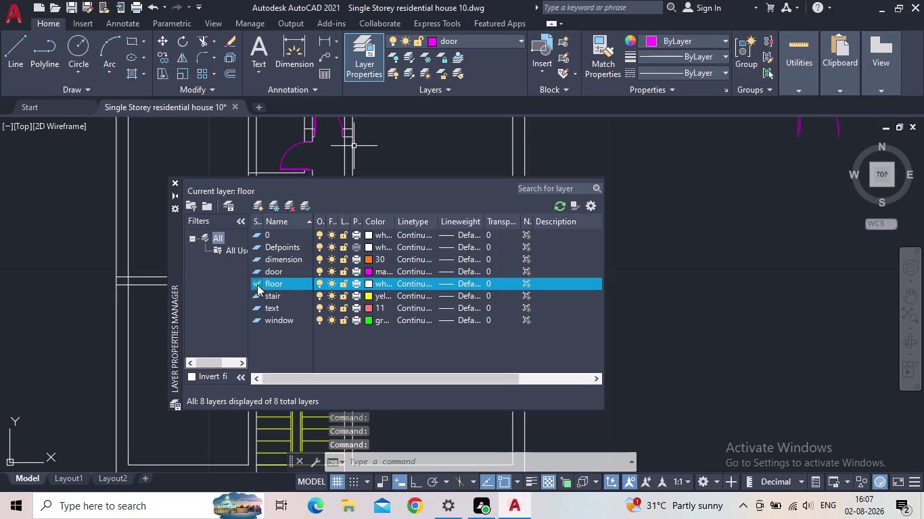
click(176, 181)
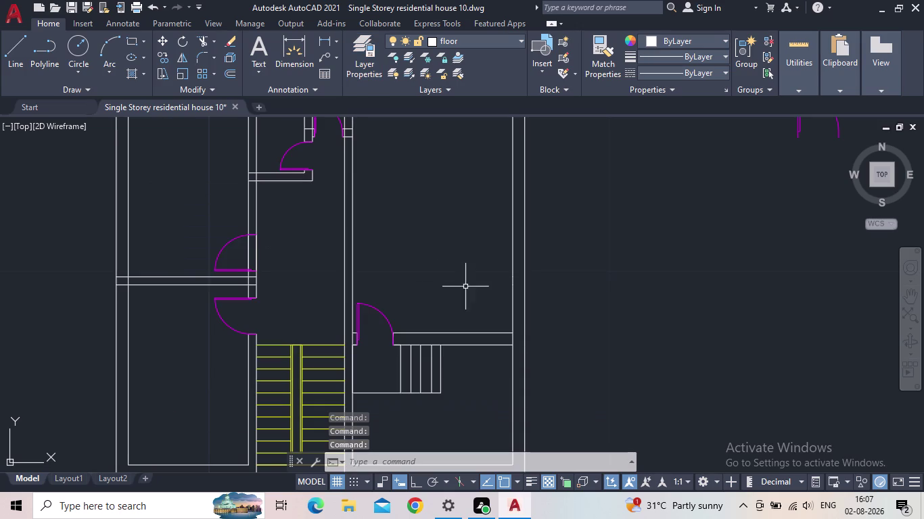
click(20, 56)
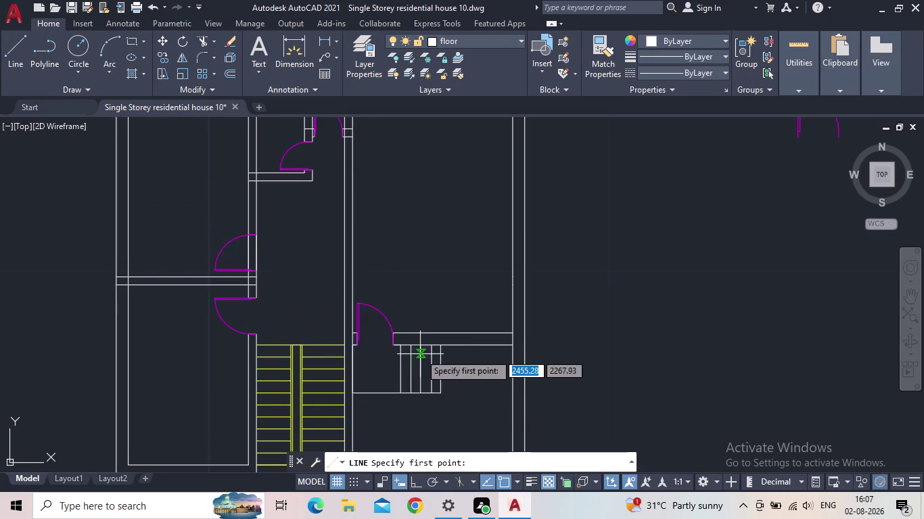
Draw a short line across the wall at the door beside the stairs.
scroll(up, 3)
middle_drag(354, 338, 471, 284)
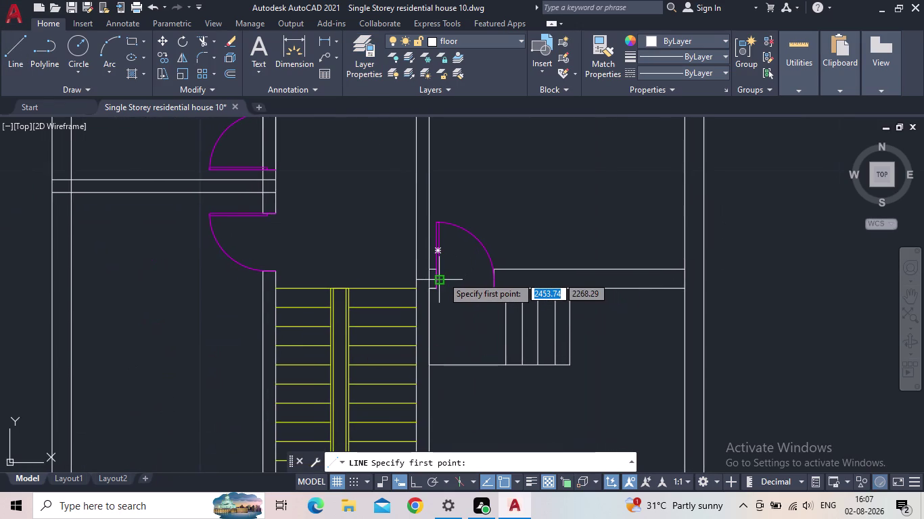
scroll(up, 3)
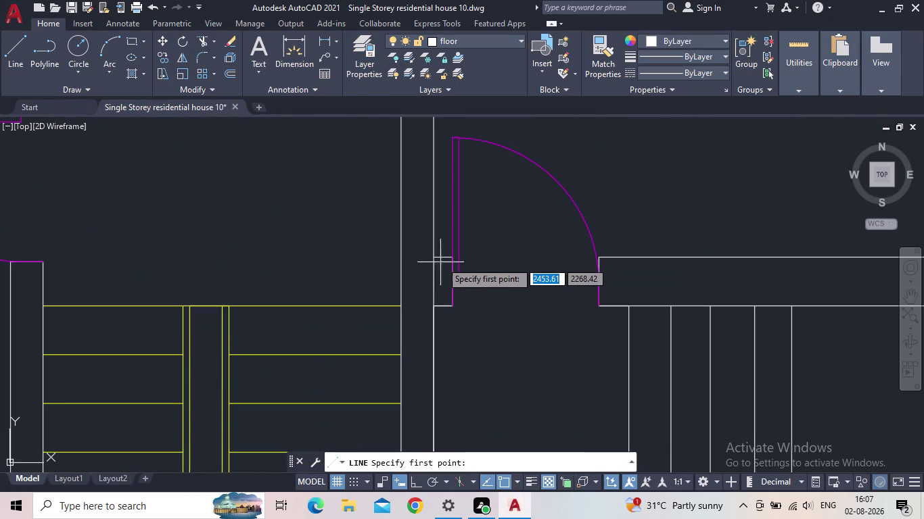
click(434, 261)
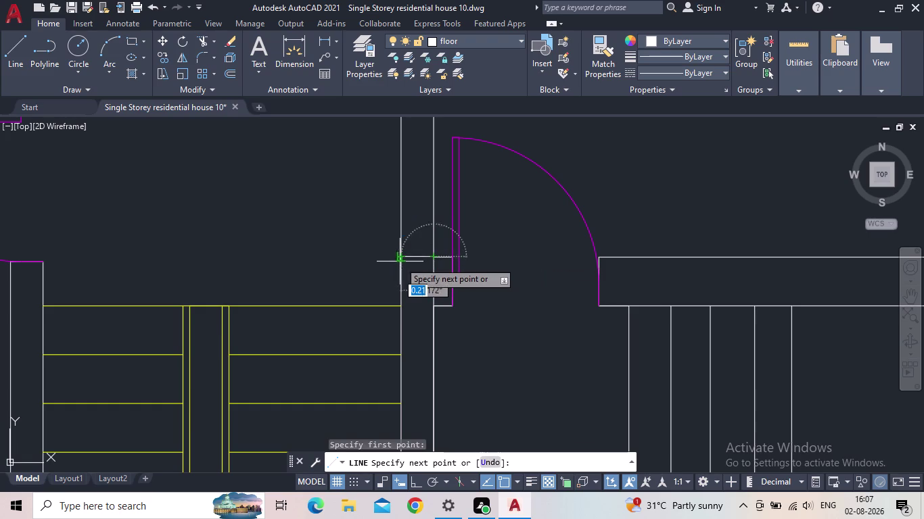
click(397, 260)
key(Escape)
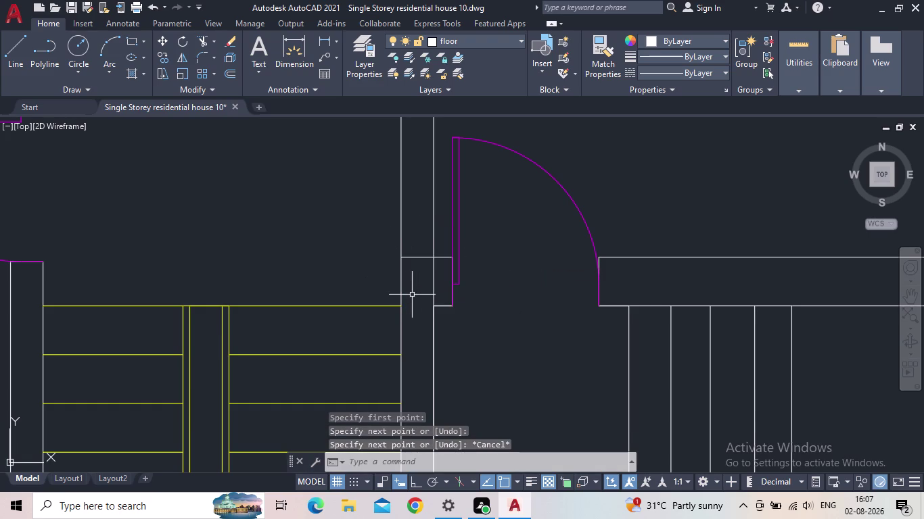
Fence-trim the wall lines at the stair-side door opening.
scroll(down, 3)
middle_drag(412, 295, 344, 318)
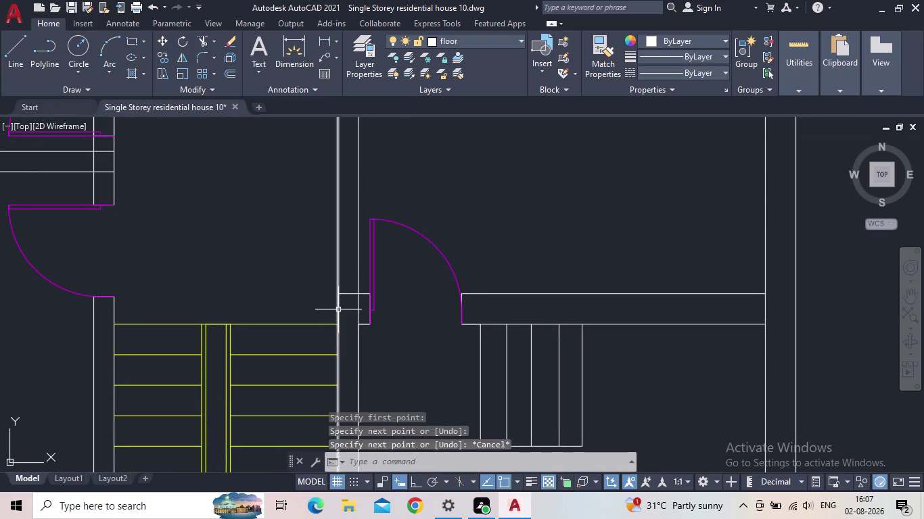
key(t)
key(r)
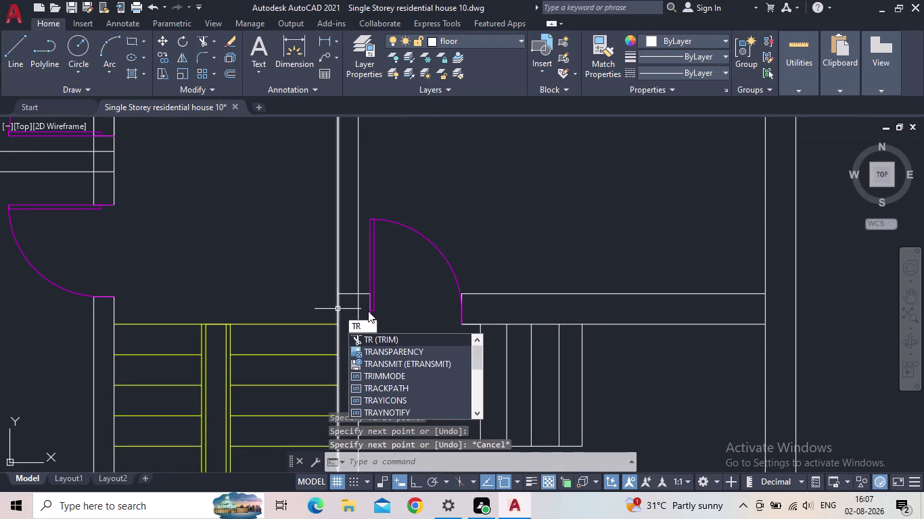
key(space)
click(364, 259)
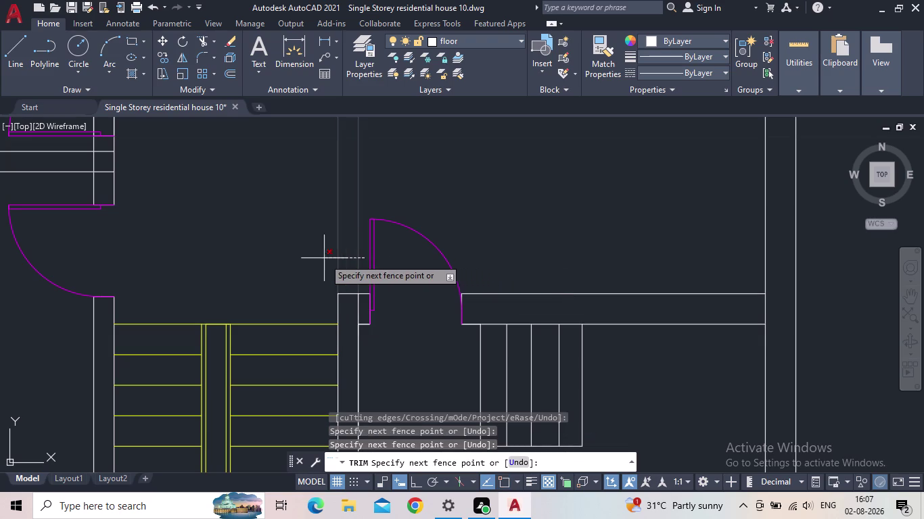
click(321, 259)
scroll(down, 3)
middle_drag(321, 259, 330, 304)
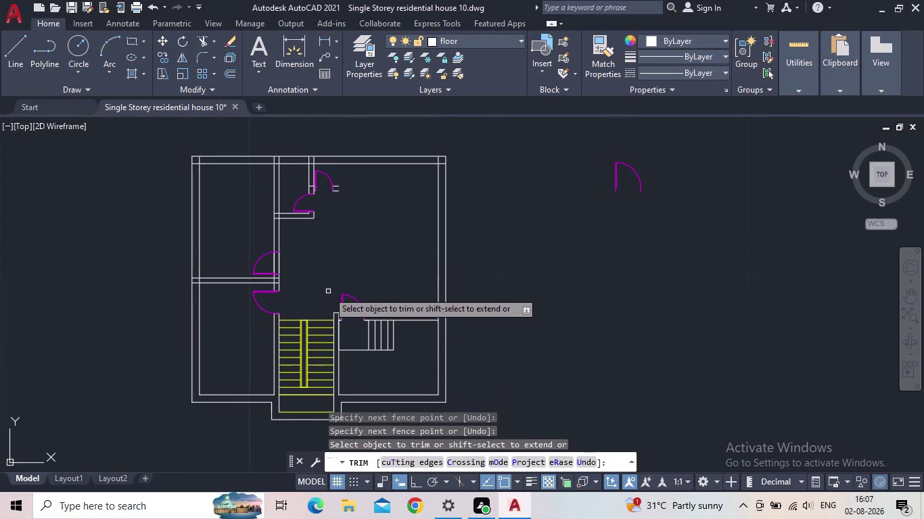
Undo the trim and pan to bring the upper door openings into view.
click(151, 4)
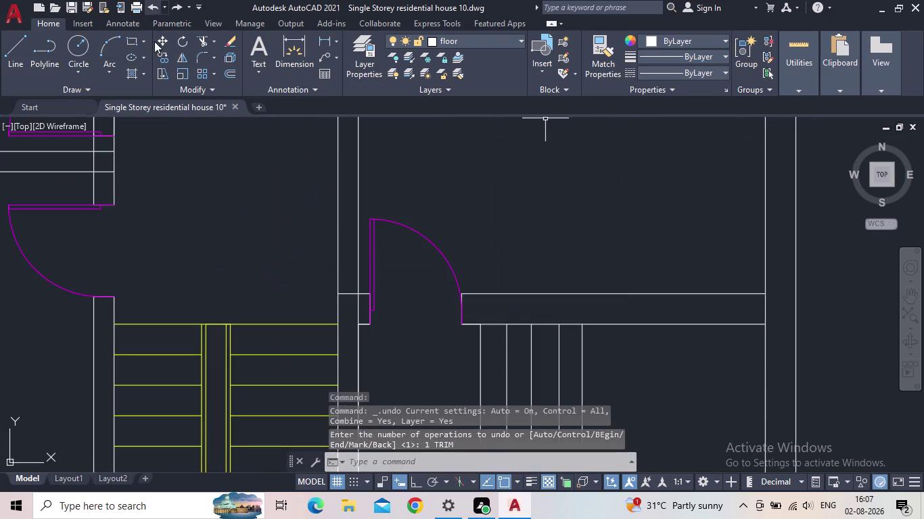
scroll(down, 3)
middle_drag(239, 195, 260, 350)
middle_drag(256, 203, 257, 210)
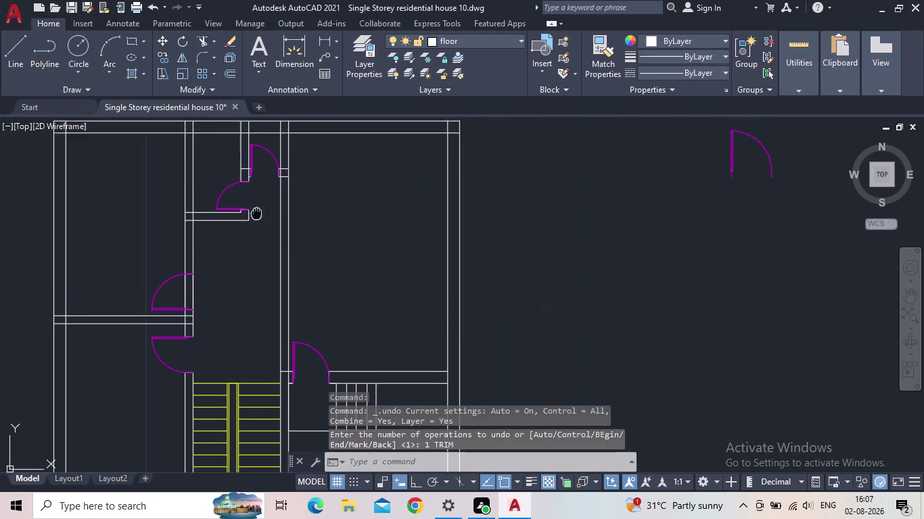
middle_drag(257, 210, 256, 288)
key(Escape)
scroll(up, 3)
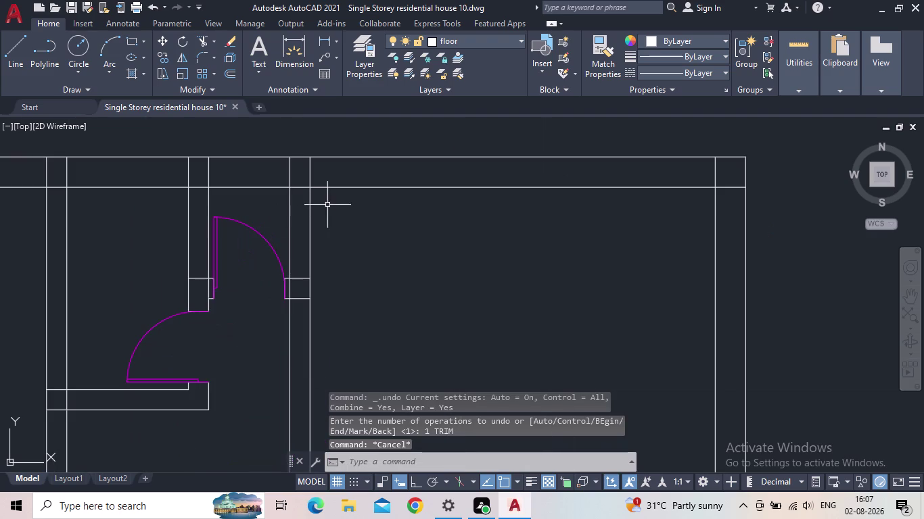
key(l)
key(Return)
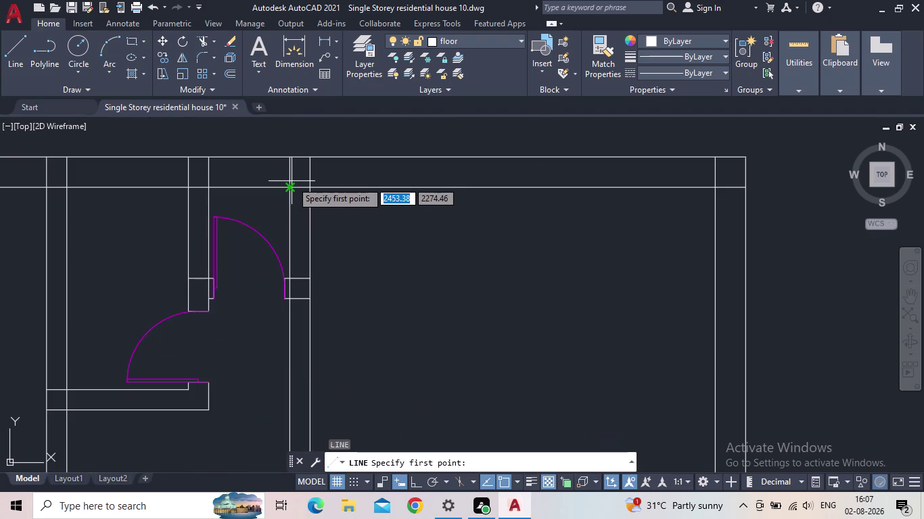
scroll(up, 3)
scroll(down, 3)
middle_drag(285, 209, 378, 179)
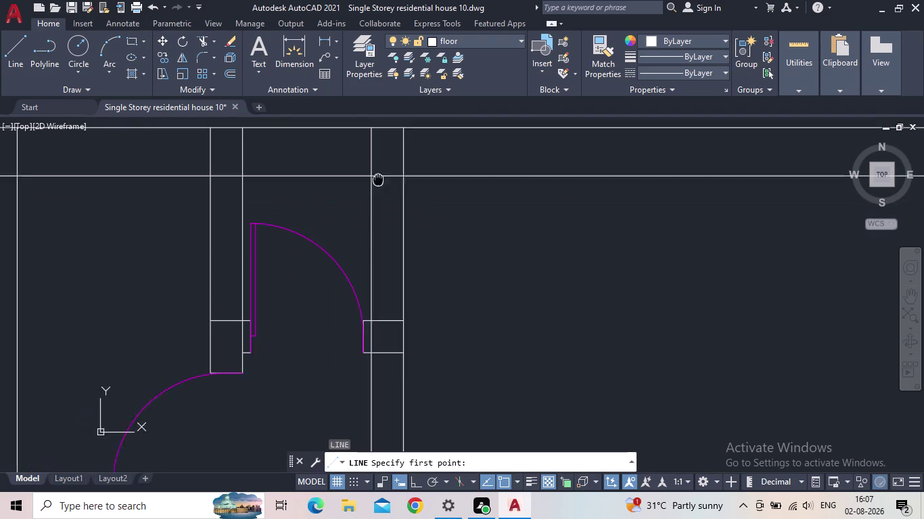
middle_drag(378, 178, 393, 175)
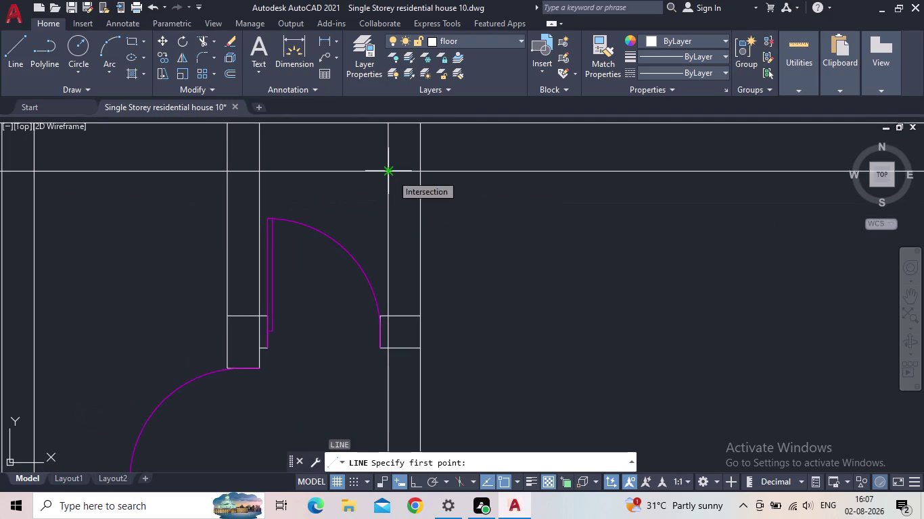
drag(387, 173, 385, 179)
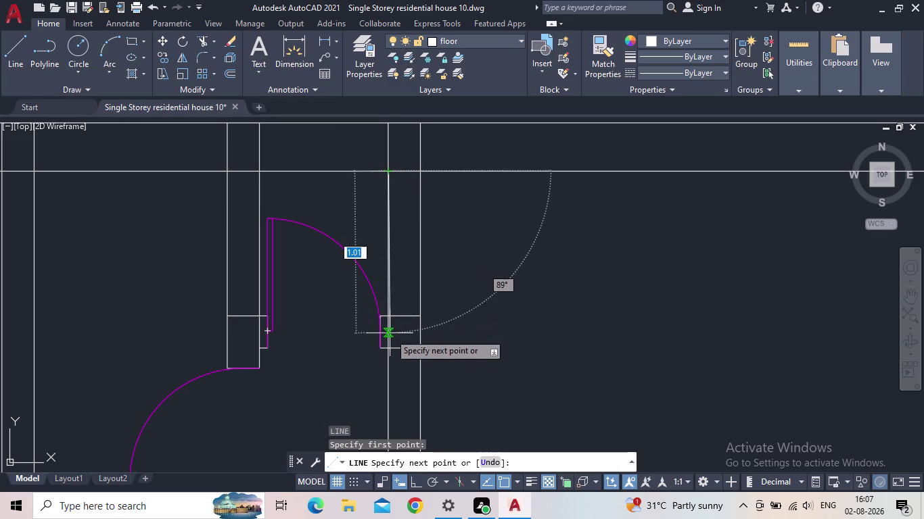
middle_drag(387, 330, 407, 271)
scroll(down, 3)
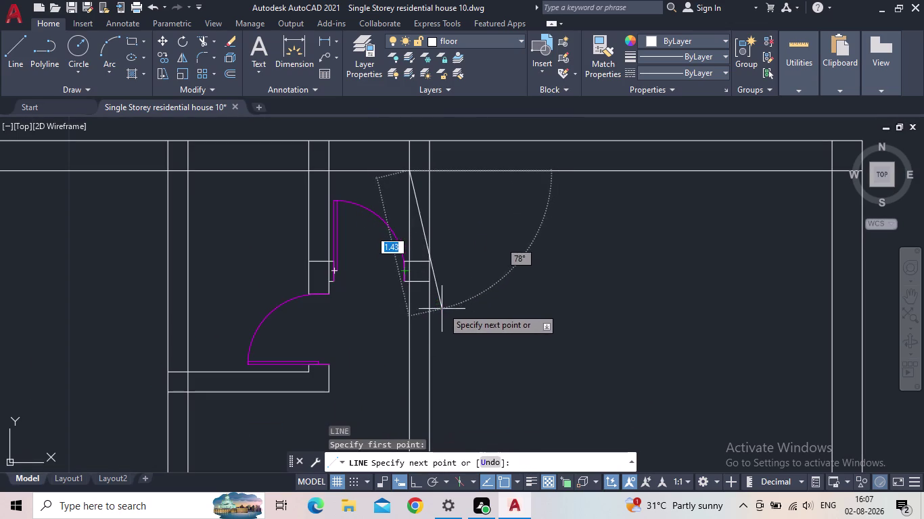
key(Escape)
scroll(down, 3)
middle_drag(432, 315, 427, 230)
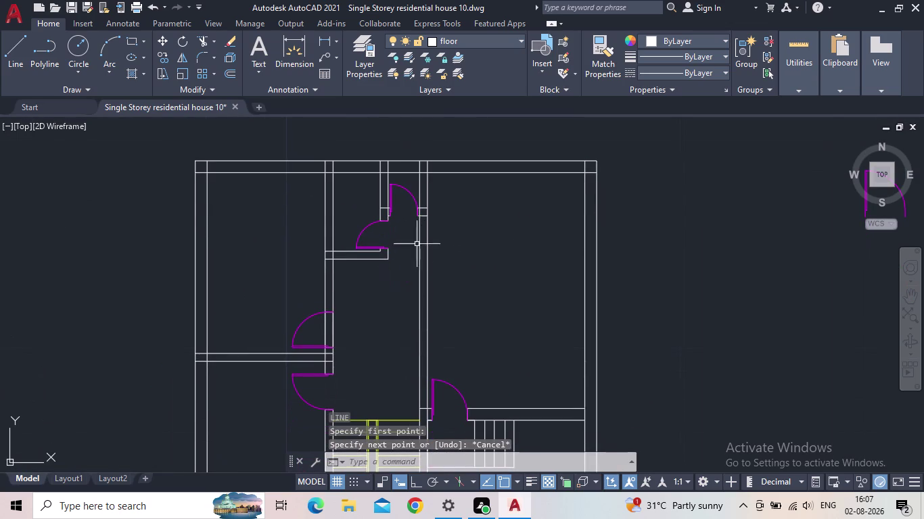
scroll(up, 3)
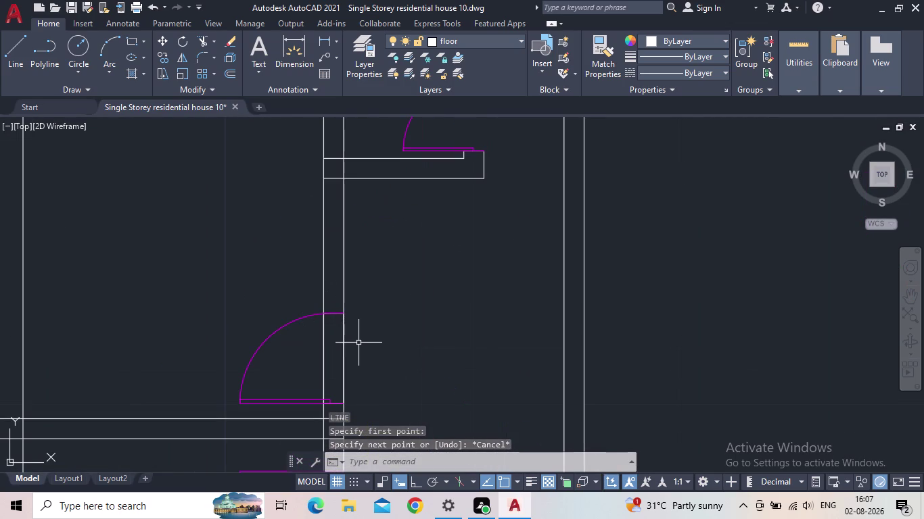
key(t)
key(r)
key(space)
drag(366, 354, 312, 359)
key(Escape)
middle_drag(375, 343, 312, 357)
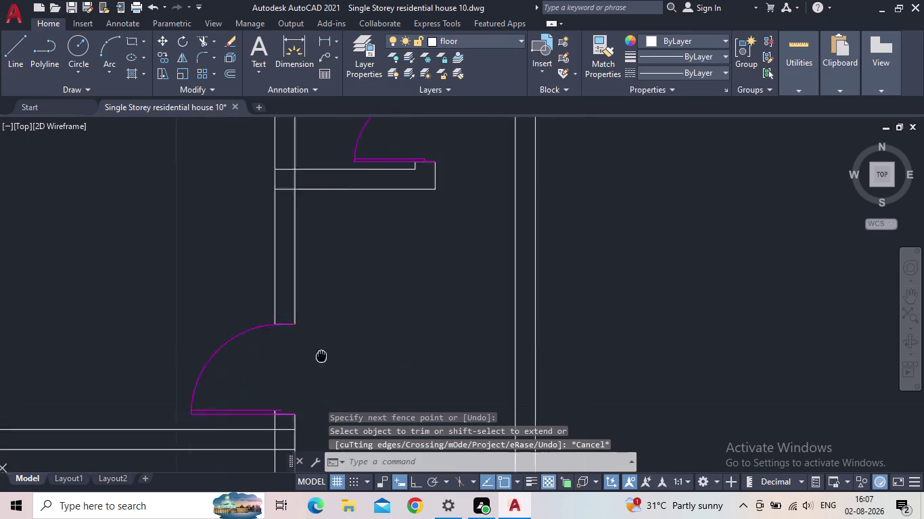
middle_drag(311, 357, 289, 362)
key(space)
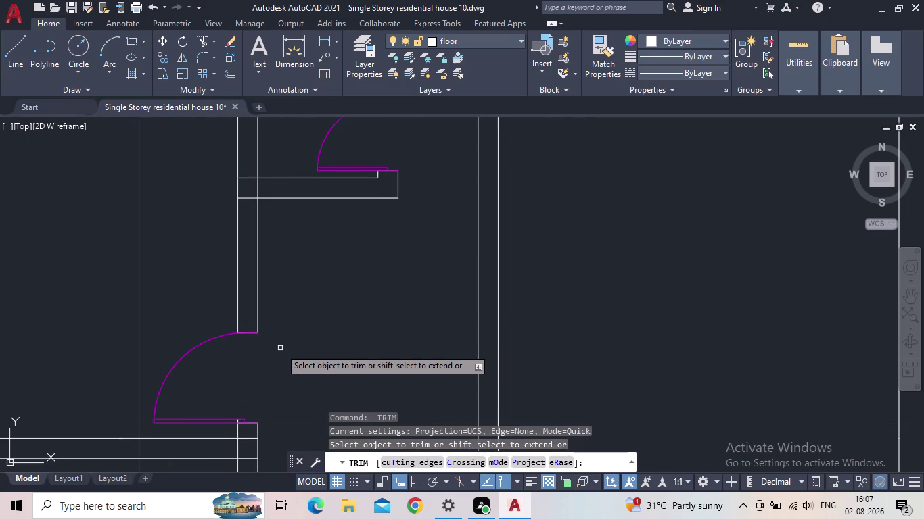
Draw an Ortho horizontal line from the wall end beside the door to the right wall.
scroll(up, 3)
key(Escape)
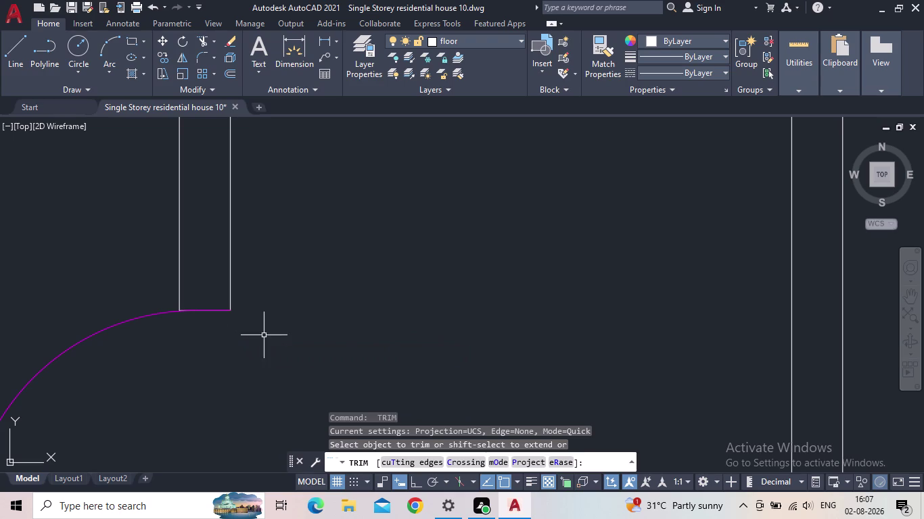
click(13, 53)
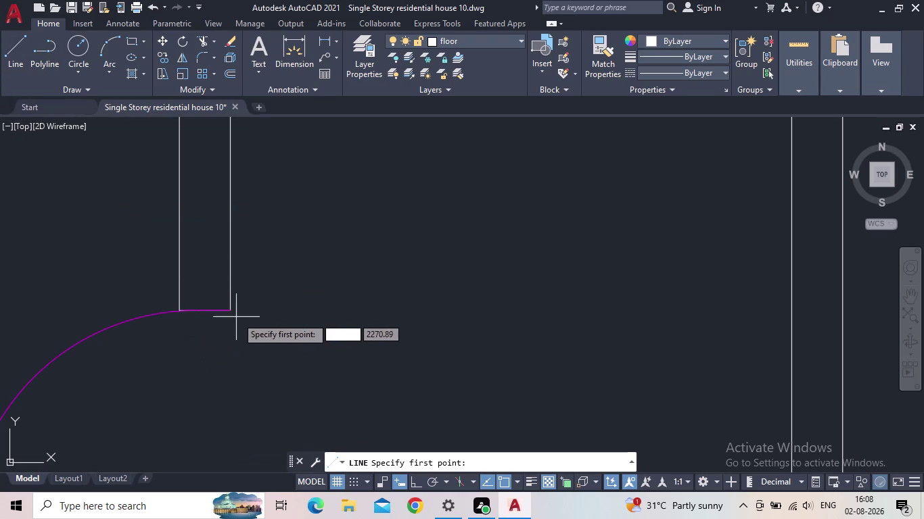
drag(230, 312, 312, 315)
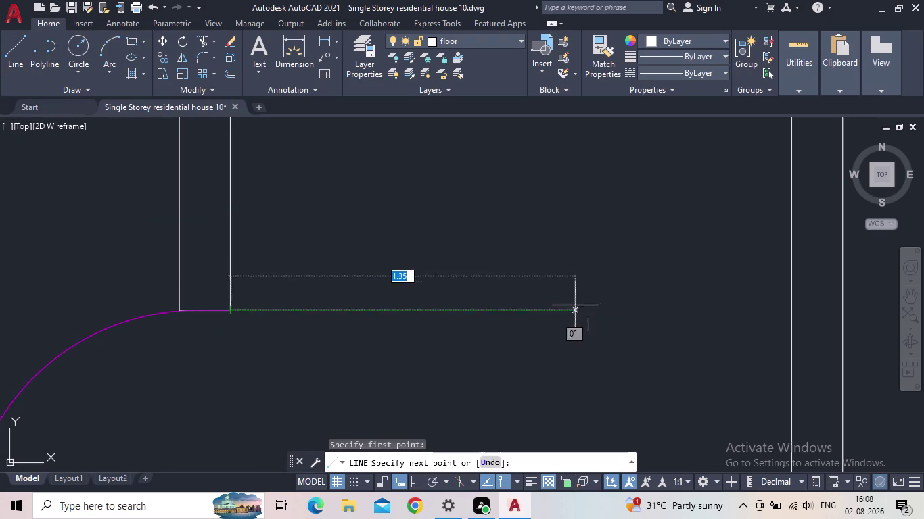
click(412, 482)
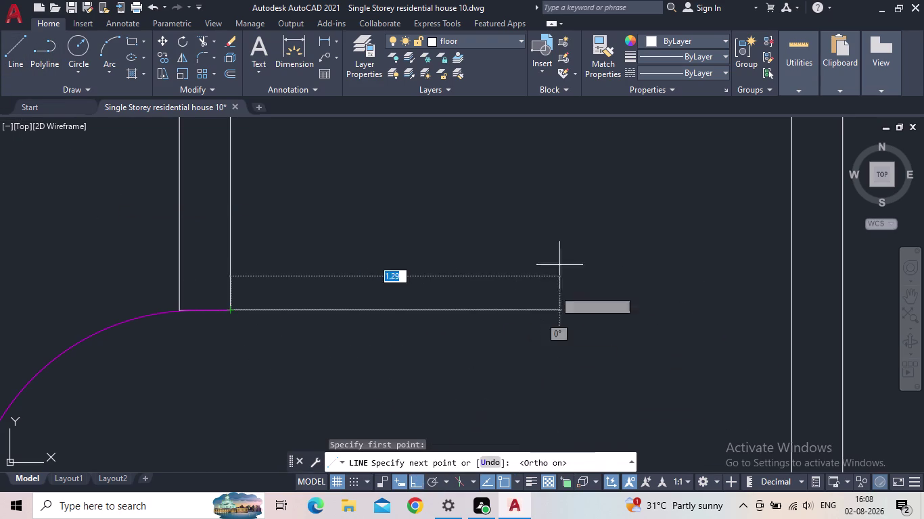
middle_drag(702, 279, 524, 295)
scroll(down, 3)
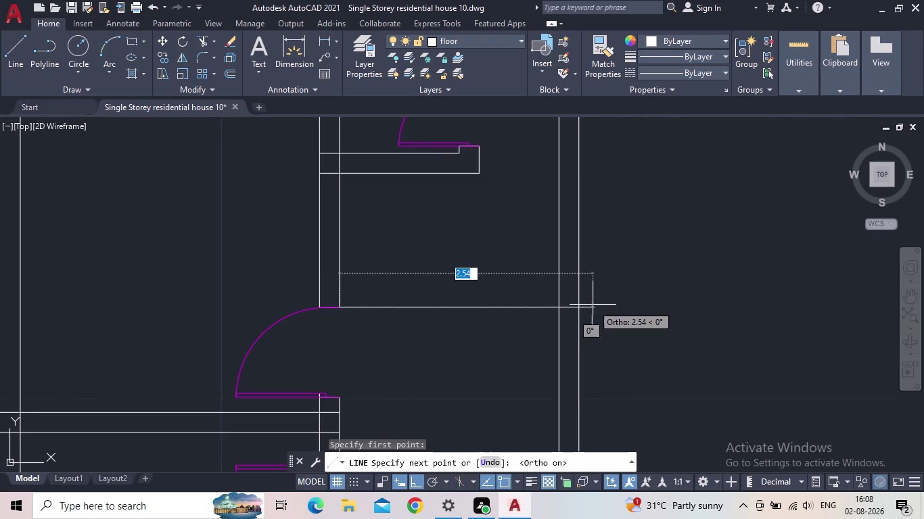
drag(582, 308, 589, 308)
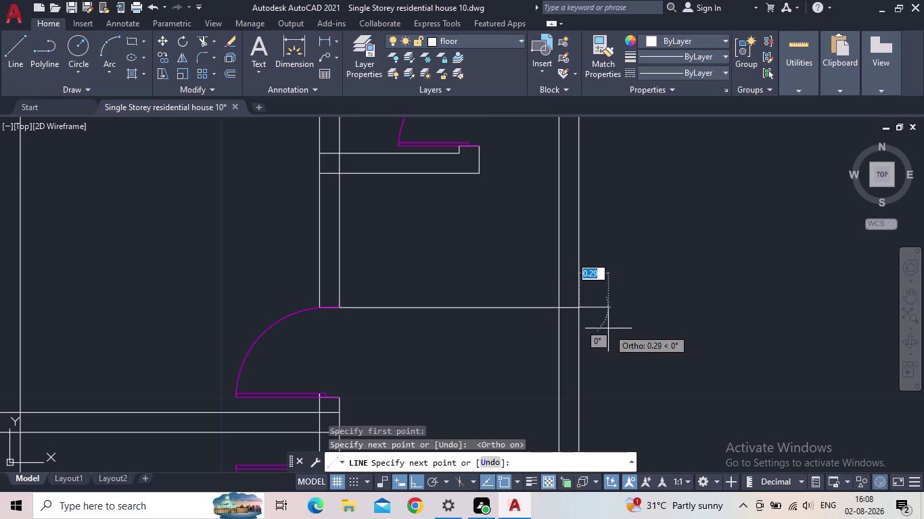
key(Escape)
Begin a fence trim across the walls around the new line.
middle_drag(493, 332, 499, 366)
middle_drag(486, 272, 471, 285)
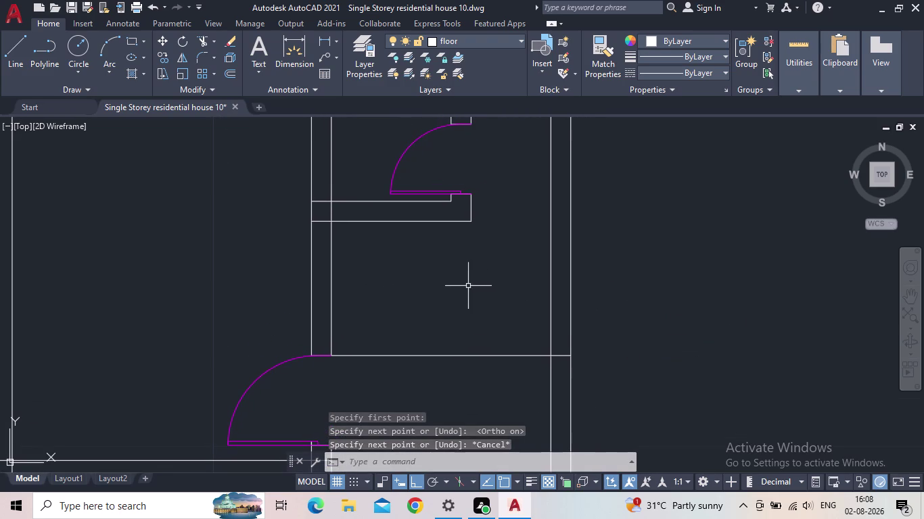
key(t)
key(r)
key(space)
click(591, 299)
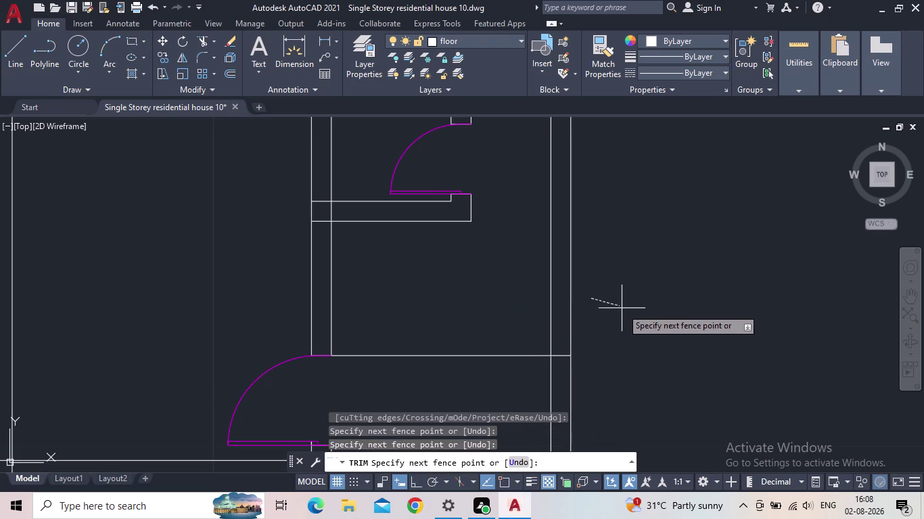
Continue the fence trim, cutting wall lines at the first door openings.
click(624, 310)
scroll(down, 3)
middle_drag(612, 366, 614, 213)
drag(614, 272, 614, 271)
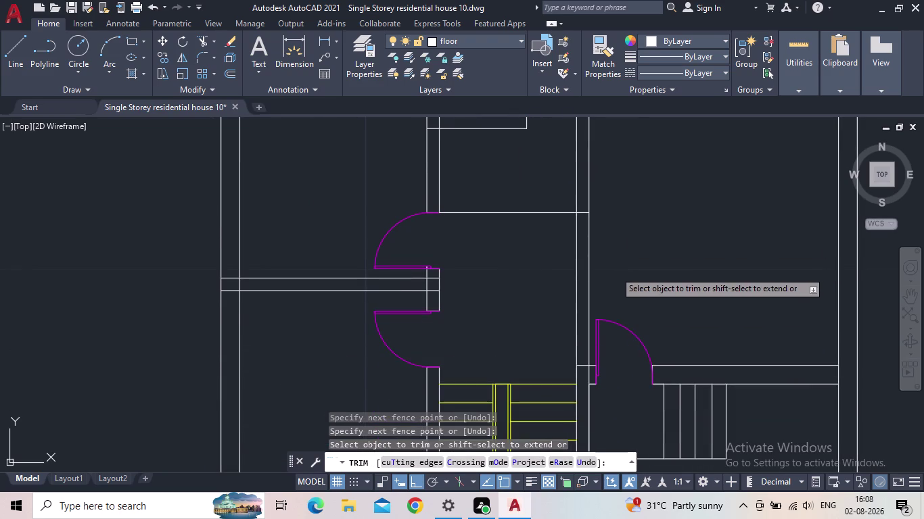
drag(614, 271, 552, 284)
scroll(down, 3)
middle_drag(558, 282, 545, 303)
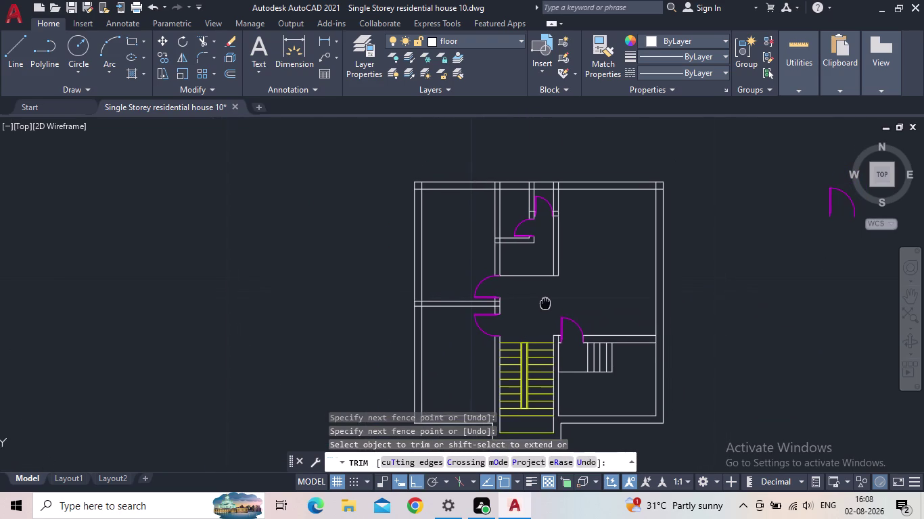
middle_drag(546, 303, 545, 304)
scroll(up, 3)
drag(524, 279, 514, 244)
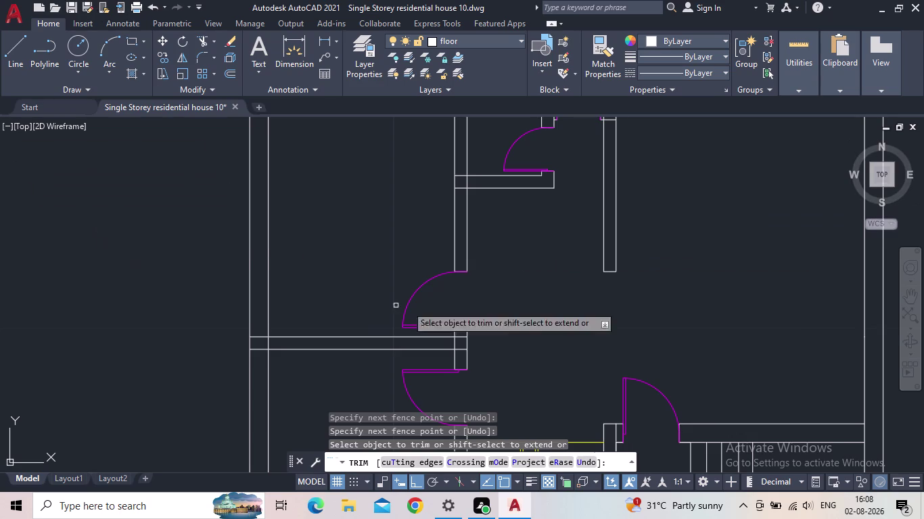
Fence-trim the wall lines at the upper door and the narrow opening.
middle_drag(515, 239, 477, 363)
scroll(up, 3)
drag(391, 293, 397, 204)
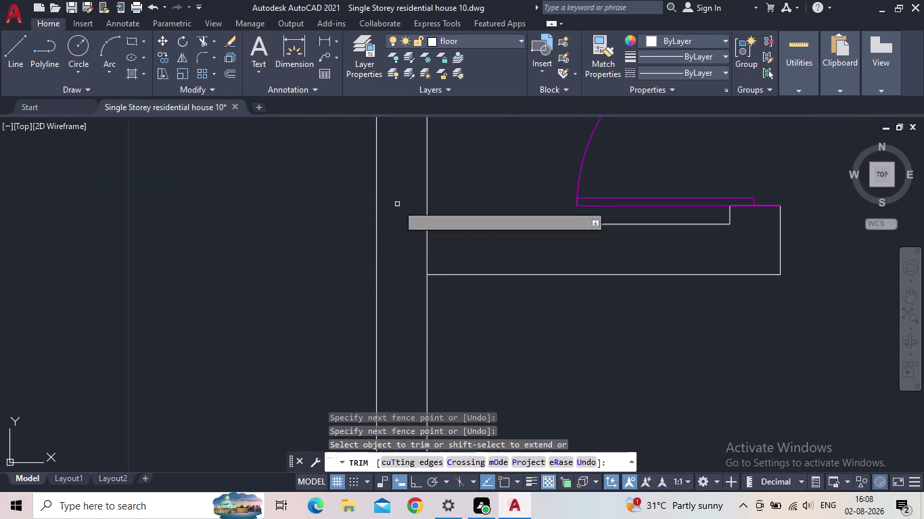
drag(410, 250, 448, 246)
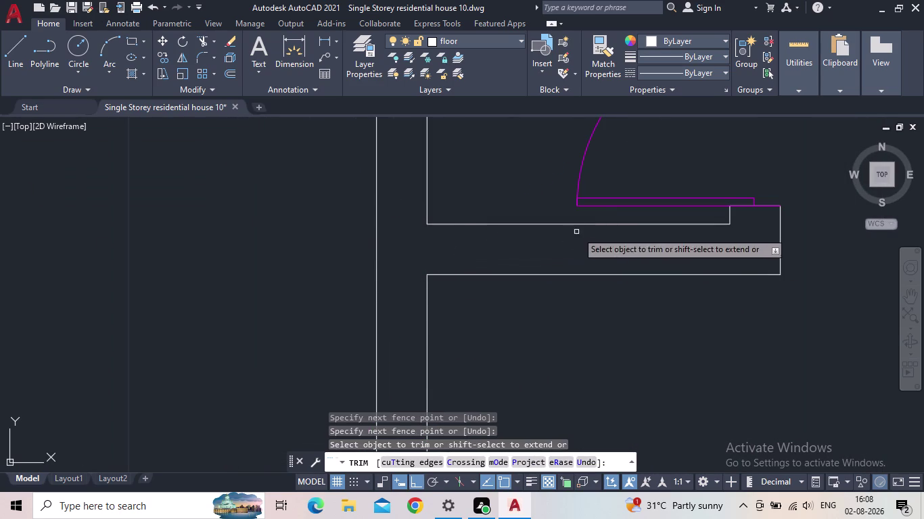
scroll(down, 3)
middle_drag(610, 339, 532, 358)
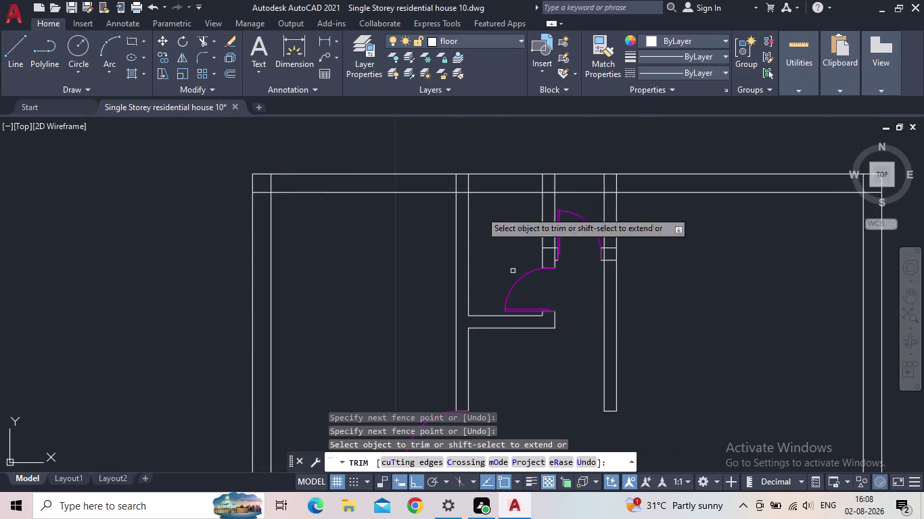
scroll(up, 3)
drag(491, 192, 417, 192)
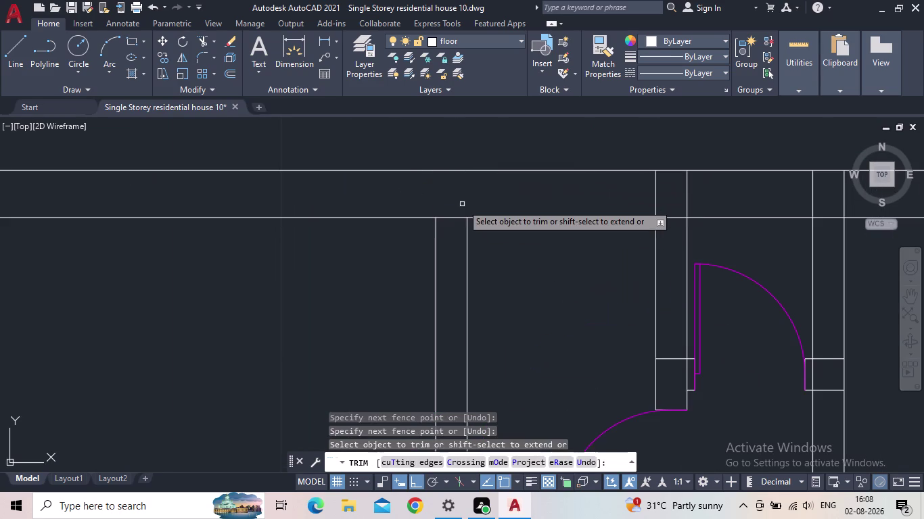
drag(455, 202, 452, 228)
Trim the wall lines inside the door openings along the top wall.
middle_drag(500, 194, 412, 220)
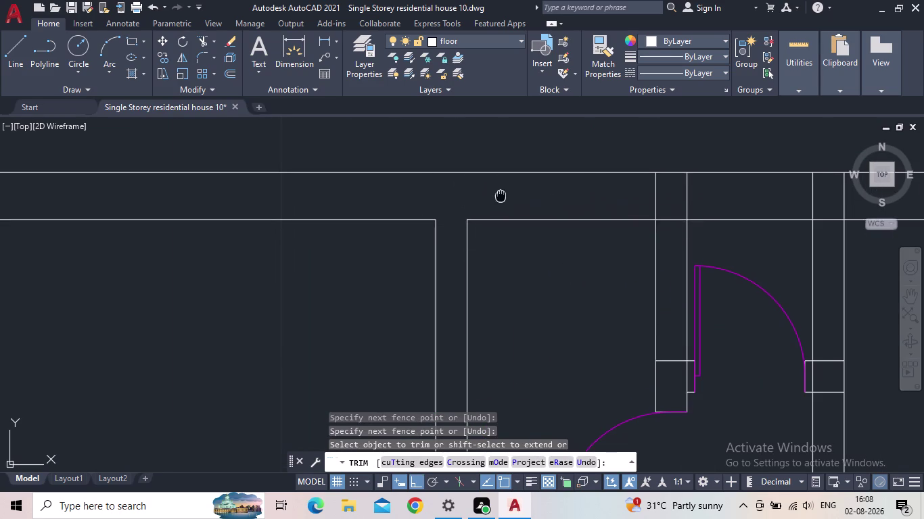
middle_drag(412, 220, 374, 220)
drag(575, 222, 518, 228)
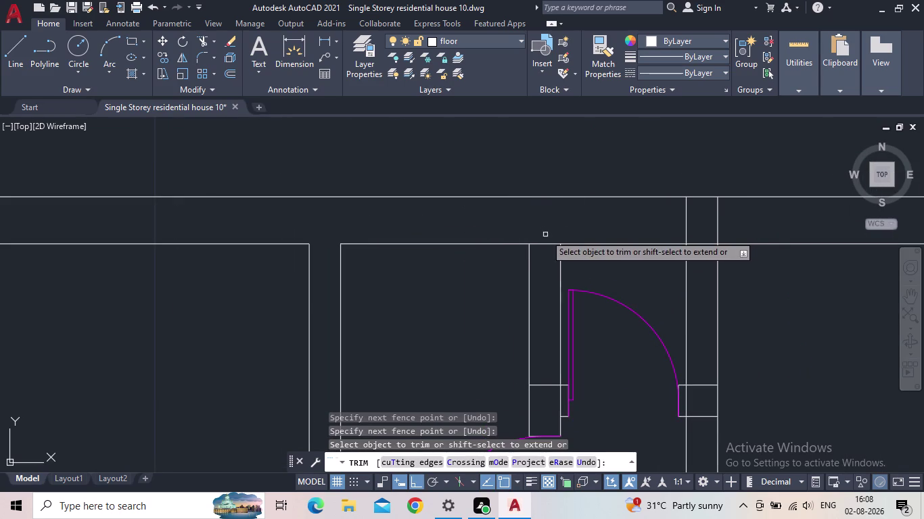
drag(545, 235, 548, 258)
drag(742, 217, 679, 224)
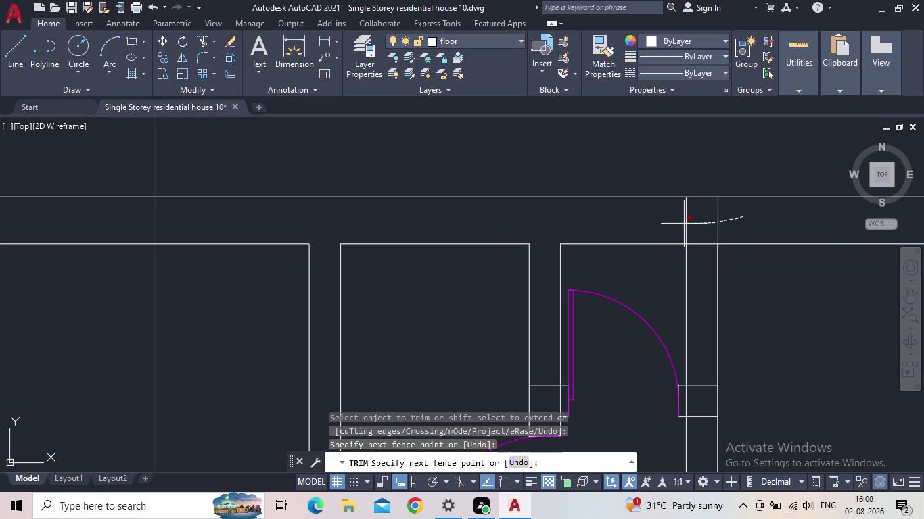
drag(679, 223, 668, 224)
drag(700, 239, 705, 262)
Trim both wall lines at the next door opening and the upper door.
scroll(down, 3)
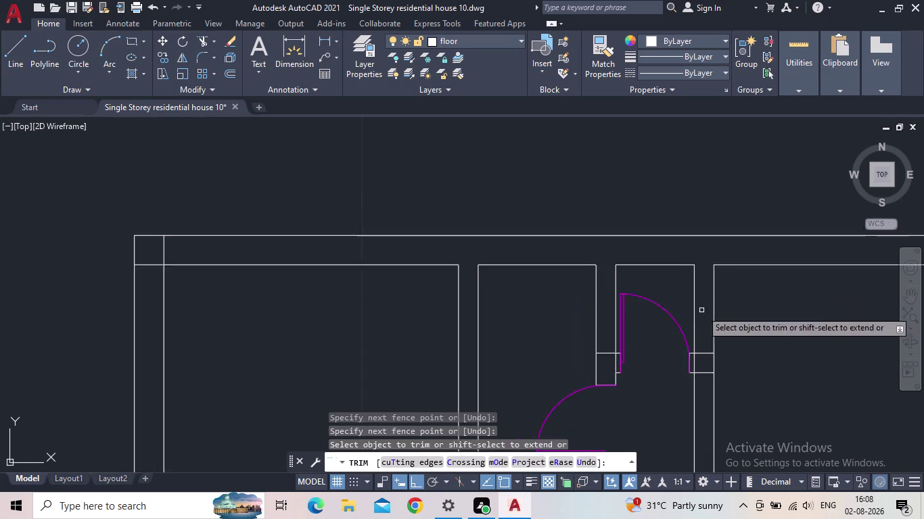
middle_drag(700, 311, 655, 248)
scroll(up, 3)
drag(561, 273, 561, 289)
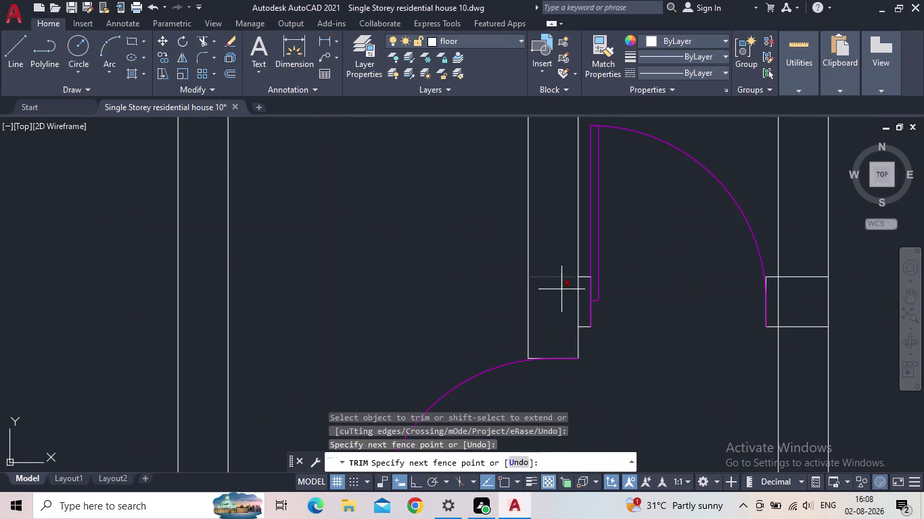
click(578, 300)
scroll(down, 3)
middle_drag(564, 309, 503, 309)
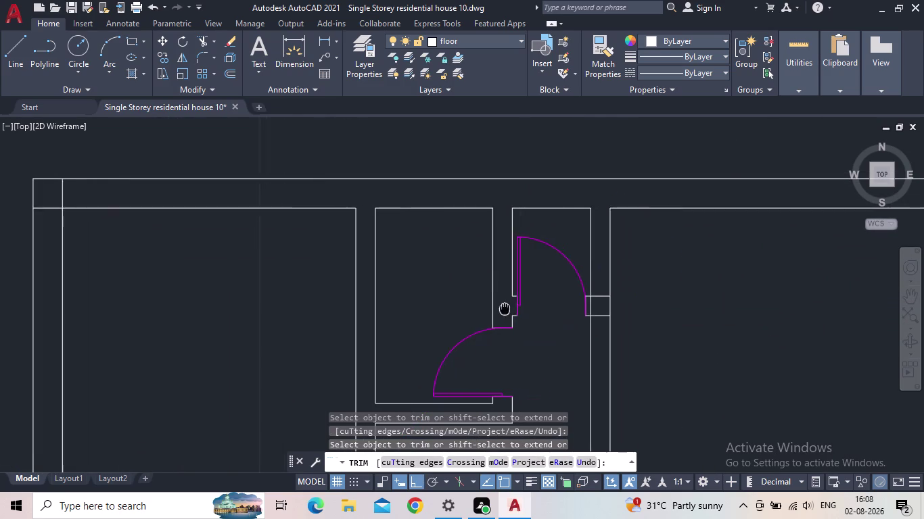
middle_drag(504, 309, 498, 309)
scroll(up, 3)
drag(644, 297, 641, 276)
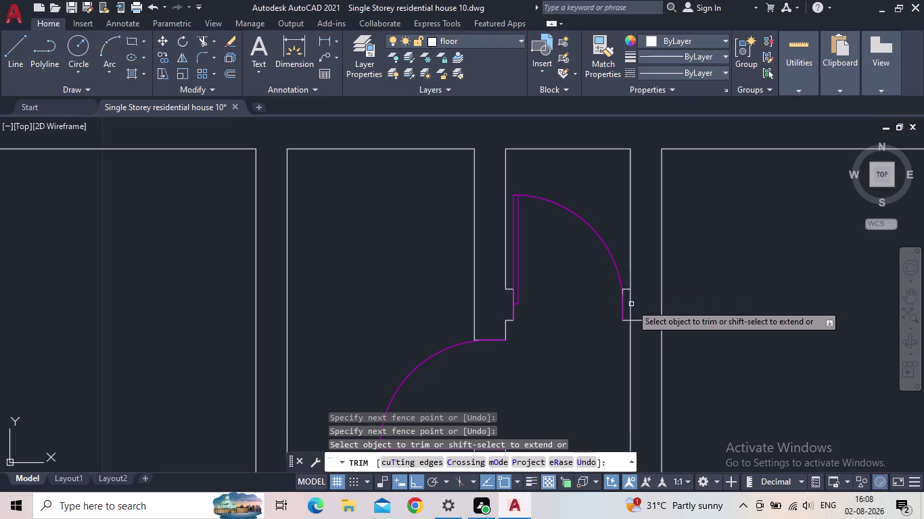
click(631, 305)
drag(647, 317, 648, 336)
Trim the wall lines between the paired doors on the left side.
scroll(down, 3)
middle_drag(641, 351, 640, 350)
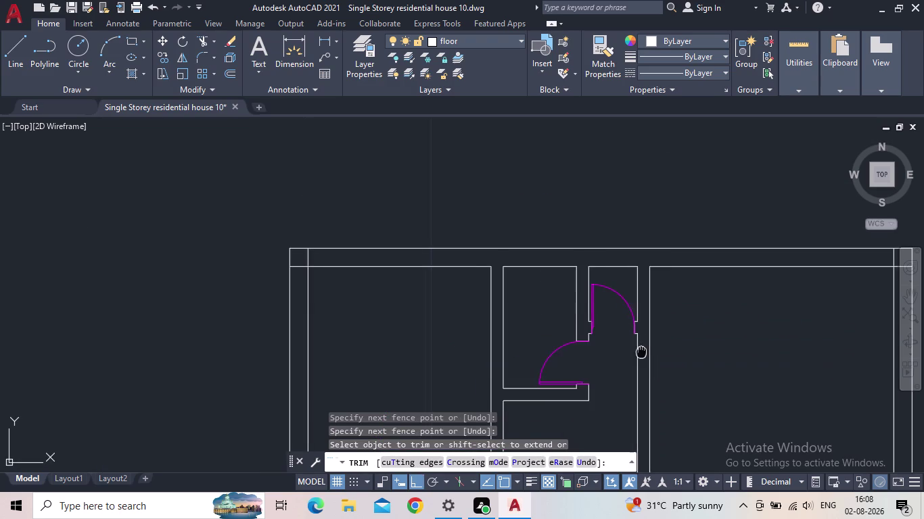
middle_drag(640, 350, 575, 256)
scroll(up, 3)
scroll(down, 3)
scroll(down, 3)
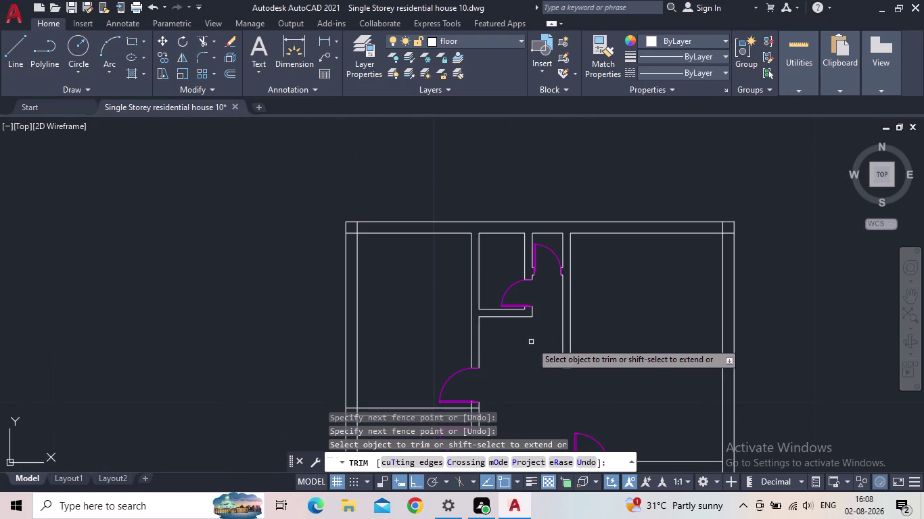
middle_drag(527, 346, 476, 244)
scroll(up, 3)
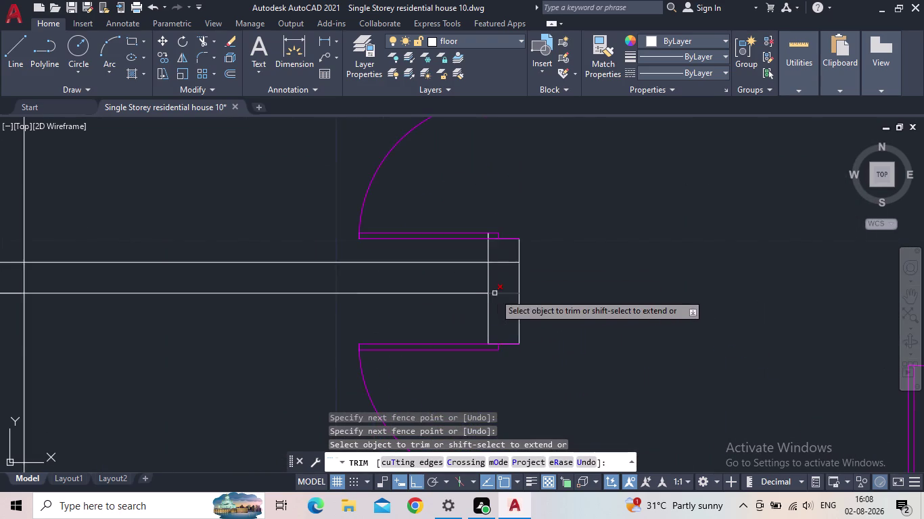
scroll(up, 3)
drag(505, 259, 504, 234)
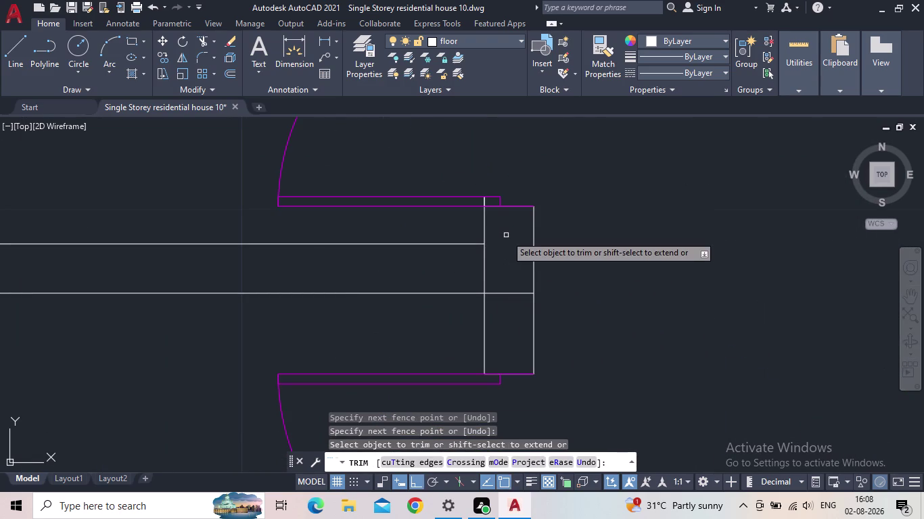
drag(502, 267, 471, 268)
drag(514, 284, 515, 316)
Trim the wall lines in the left door gap and leftover lines near the top.
scroll(down, 3)
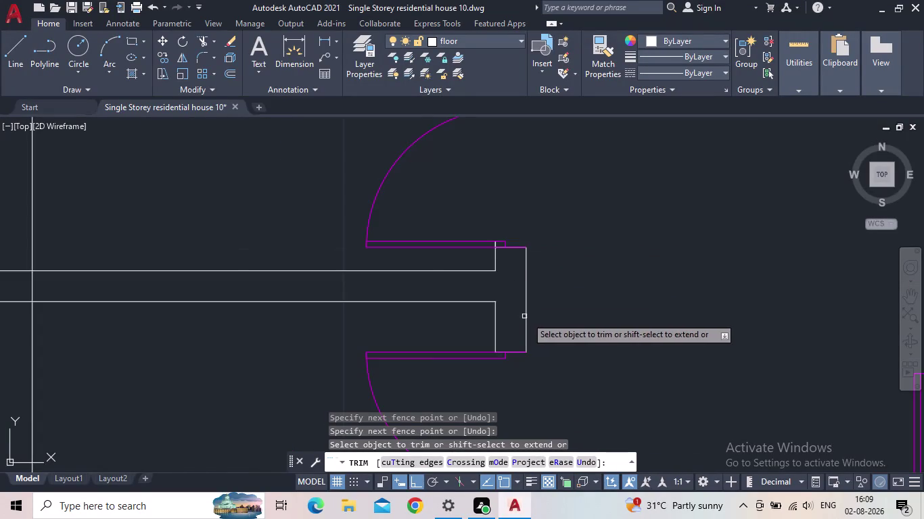
scroll(down, 3)
drag(211, 314, 209, 295)
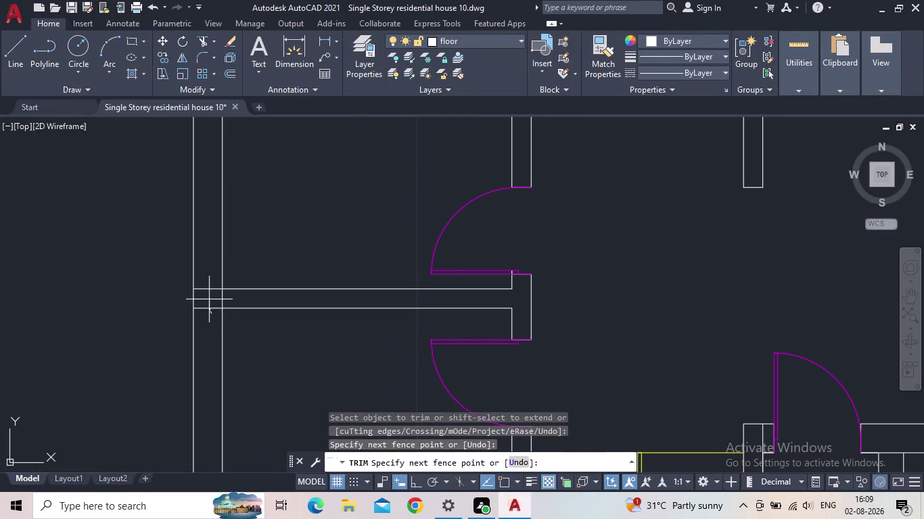
drag(209, 295, 209, 280)
drag(214, 297, 231, 302)
scroll(down, 3)
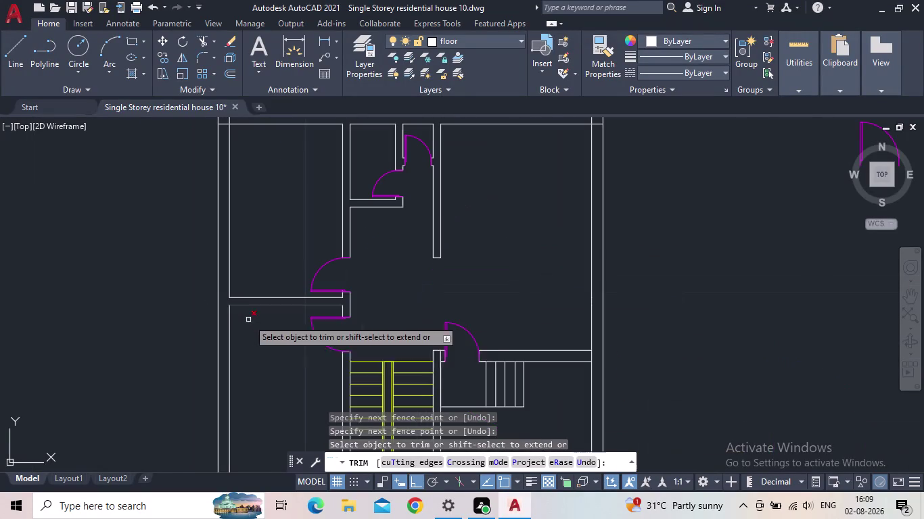
middle_drag(263, 221, 335, 372)
scroll(up, 3)
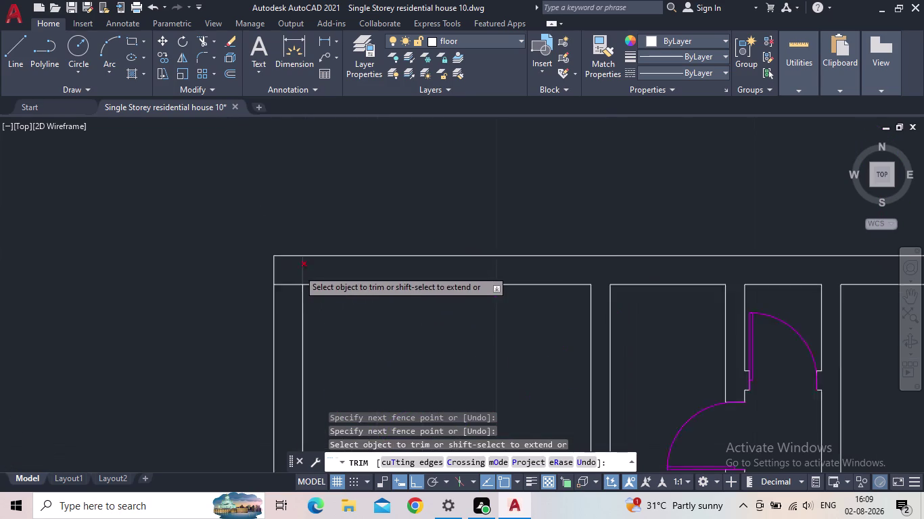
scroll(up, 3)
drag(297, 278, 313, 275)
drag(277, 282, 278, 313)
Trim the wall line beside the stair-hall door.
scroll(down, 3)
scroll(down, 3)
middle_drag(424, 382, 372, 207)
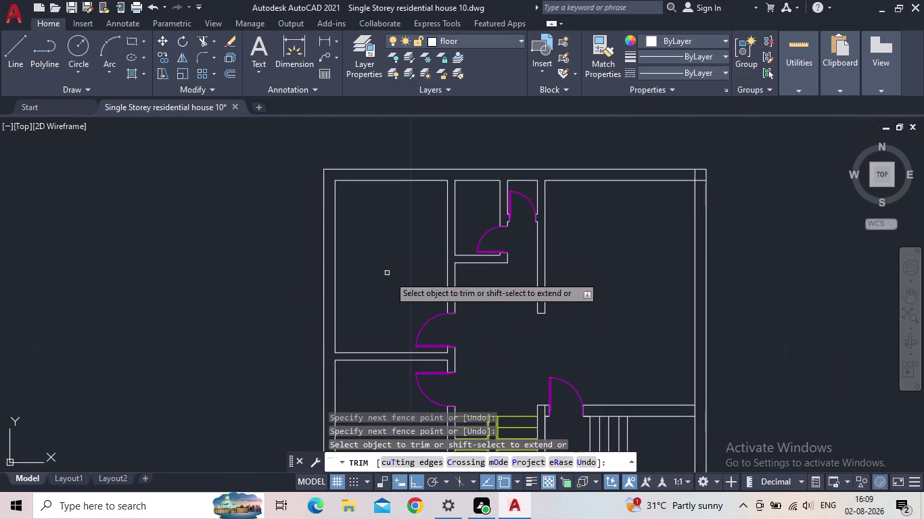
middle_drag(398, 295, 414, 159)
scroll(up, 3)
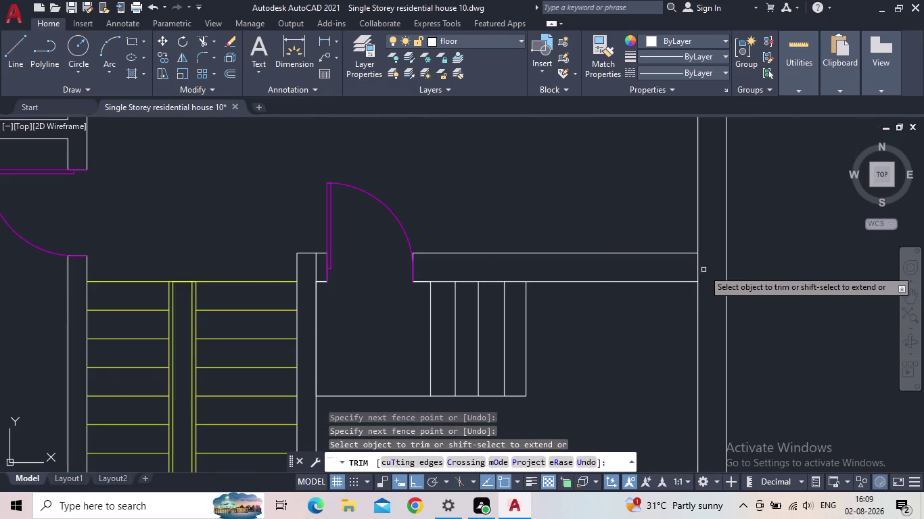
drag(706, 268, 683, 271)
Trim the last wall lines at the top-right corner and end the trim.
scroll(down, 3)
middle_drag(668, 325, 667, 285)
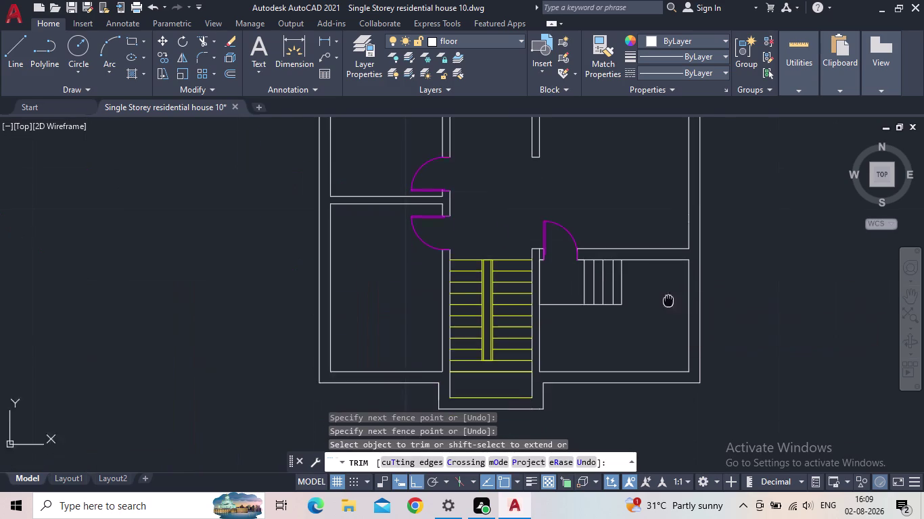
middle_drag(668, 286, 663, 260)
scroll(down, 3)
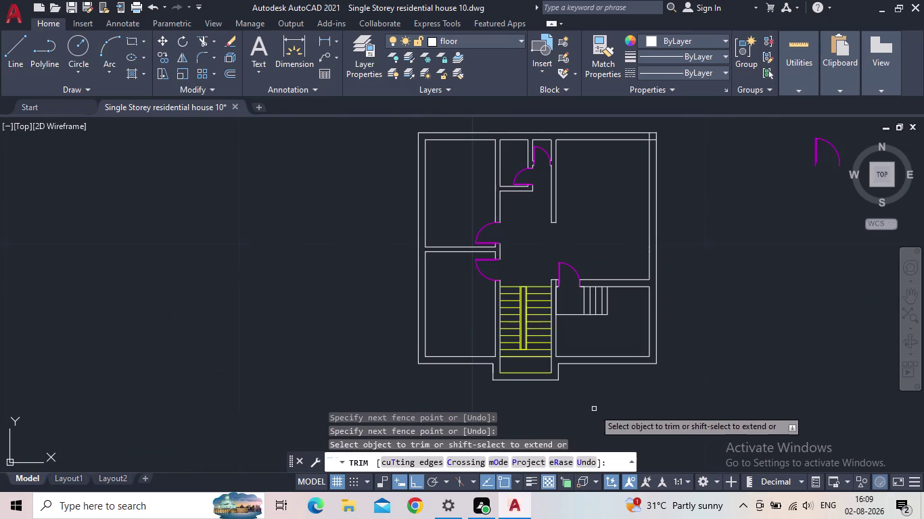
middle_drag(700, 315, 648, 353)
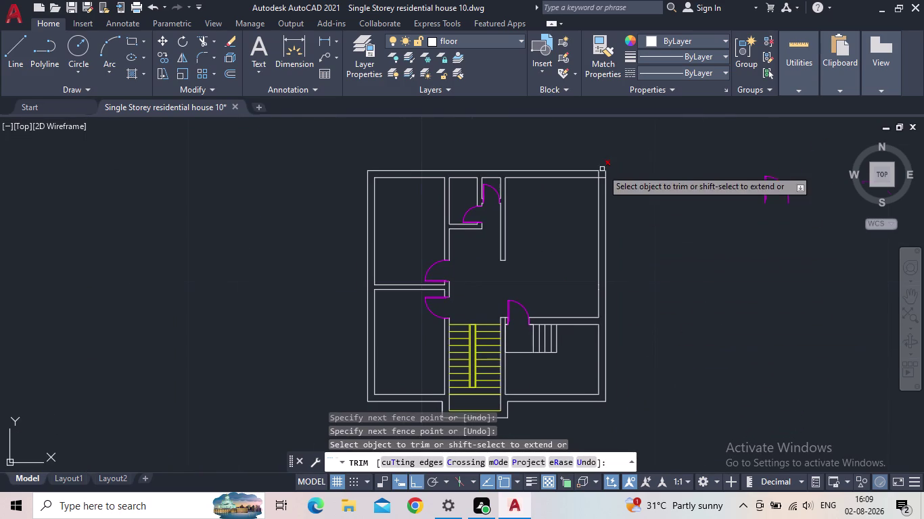
scroll(up, 3)
drag(612, 215, 612, 197)
drag(605, 193, 581, 187)
click(69, 4)
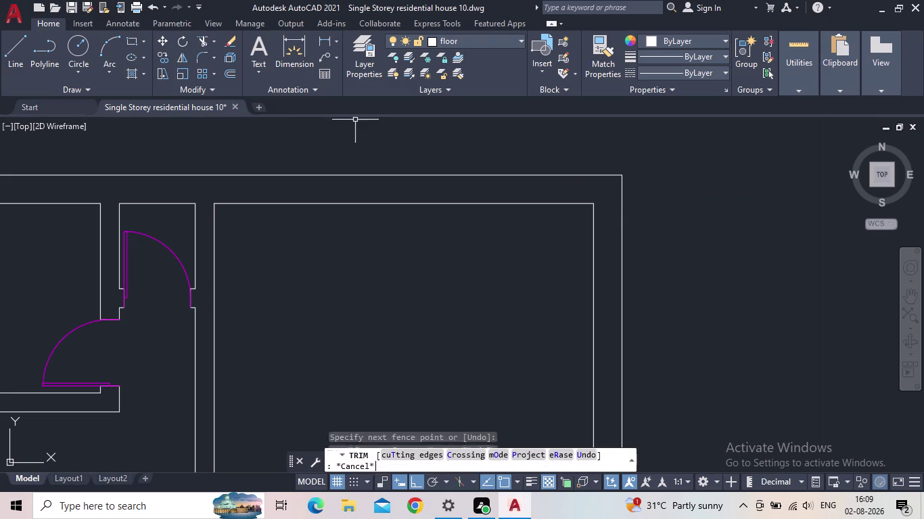
Select and delete the stray door arc to the right of the plan.
scroll(down, 3)
middle_drag(387, 337, 504, 333)
scroll(down, 3)
middle_drag(560, 378, 567, 316)
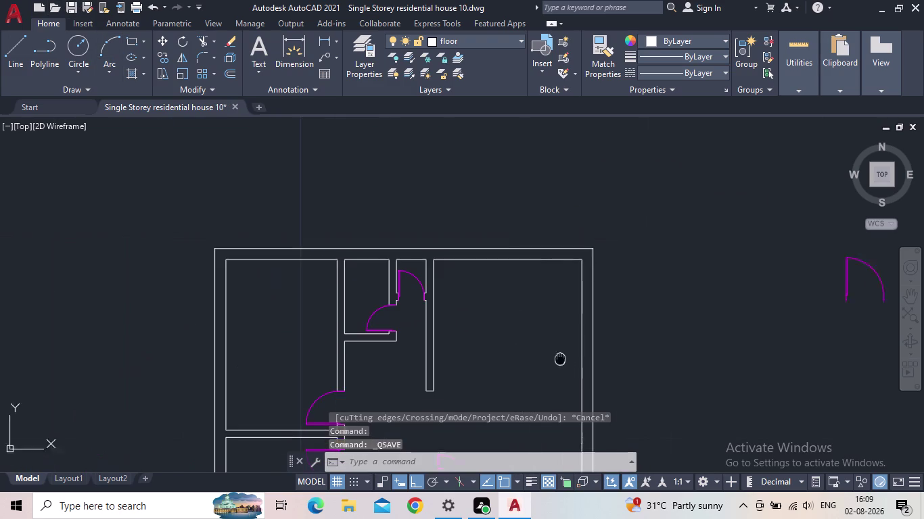
middle_drag(566, 316, 594, 242)
scroll(down, 3)
middle_drag(571, 254, 492, 272)
drag(754, 249, 745, 237)
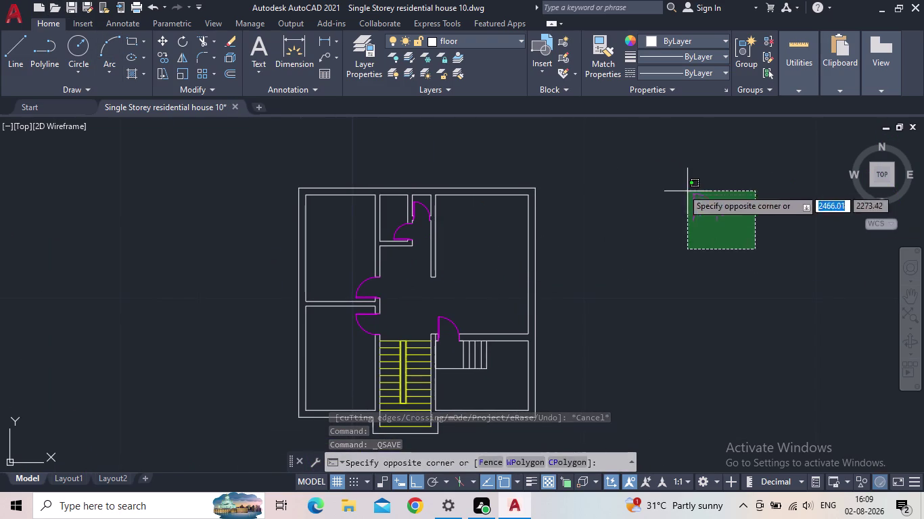
click(666, 175)
key(Delete)
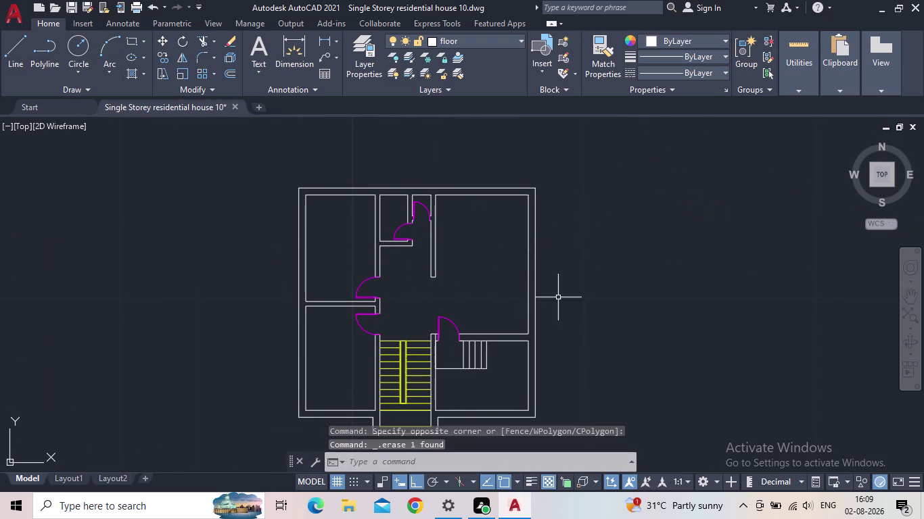
Recentre the plan in view and start a rectangle.
middle_drag(588, 330, 611, 291)
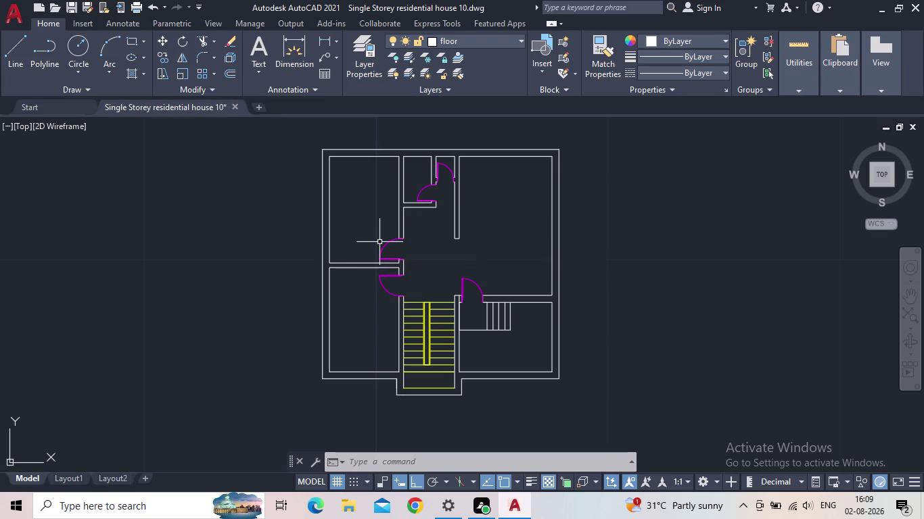
middle_drag(453, 238, 350, 263)
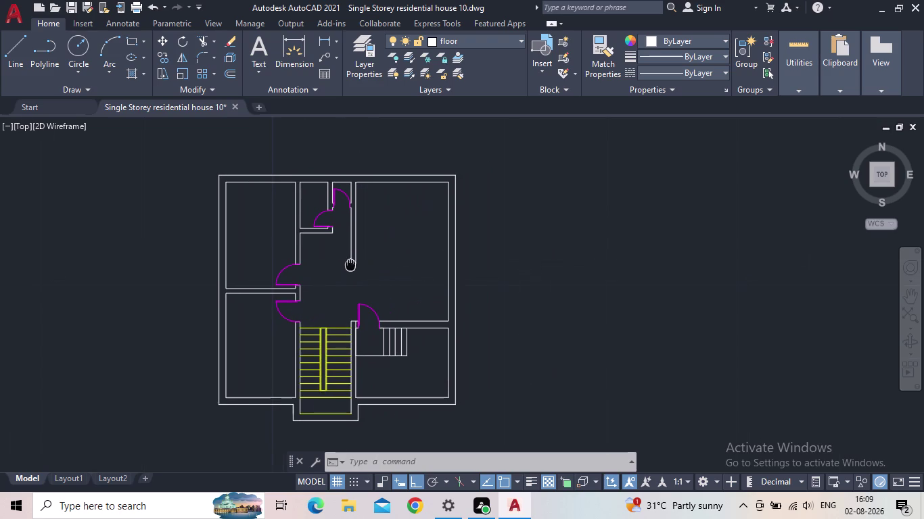
middle_drag(350, 263, 350, 264)
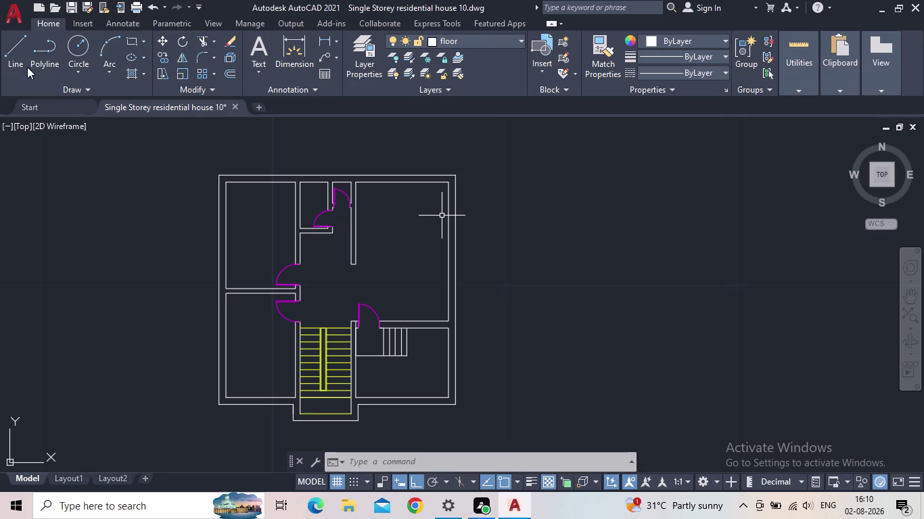
click(137, 41)
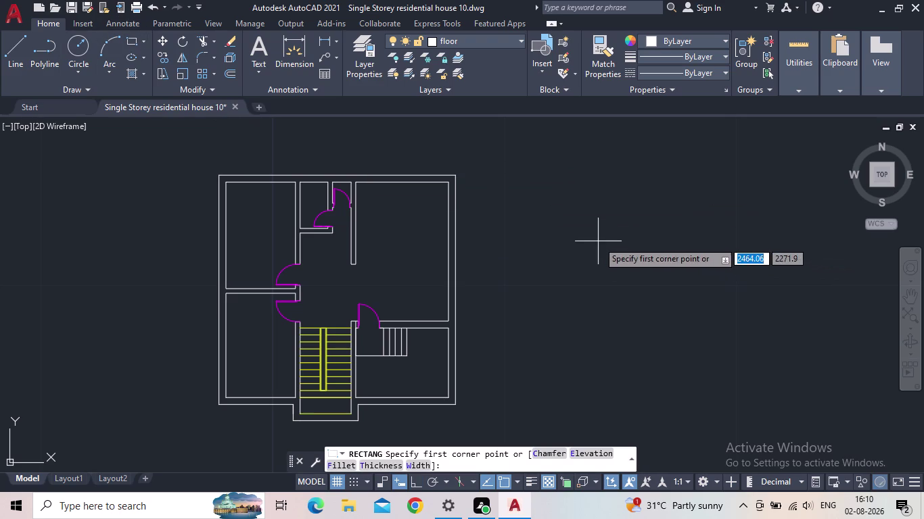
Set the window layer as current from the Layer Properties palette.
click(359, 71)
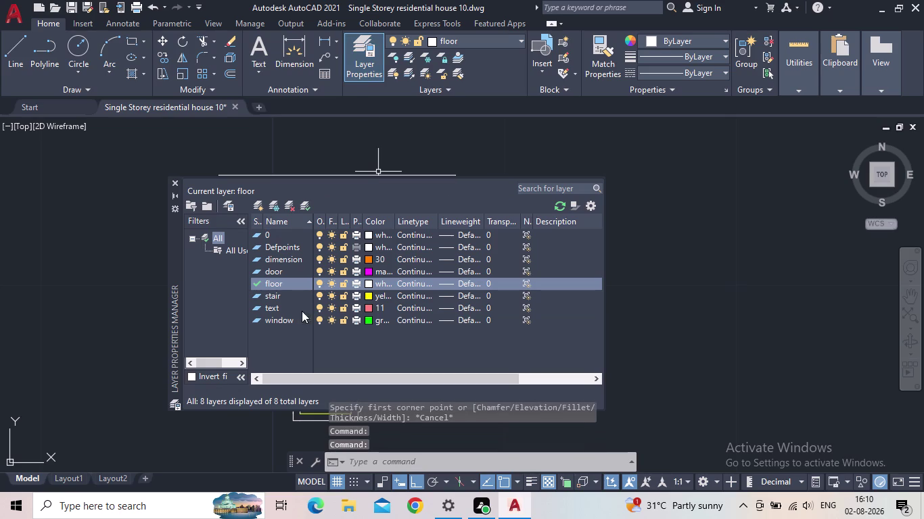
double_click(254, 319)
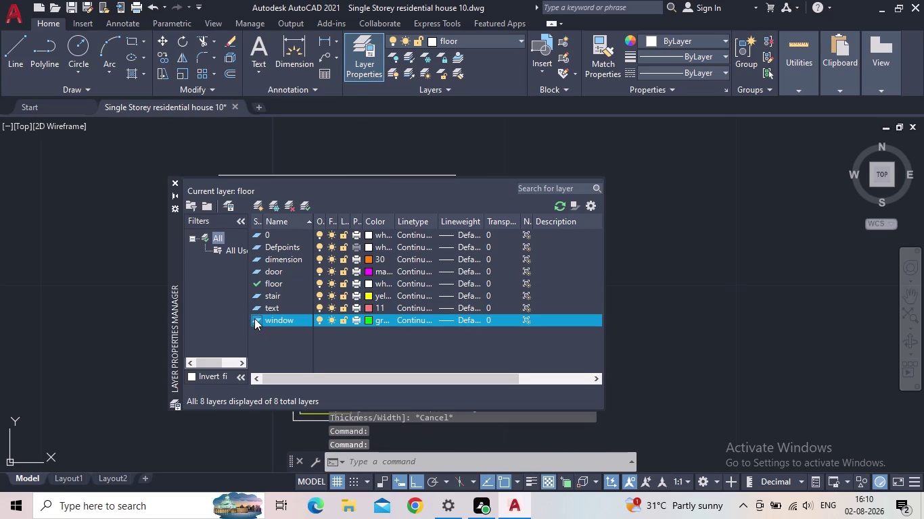
double_click(258, 319)
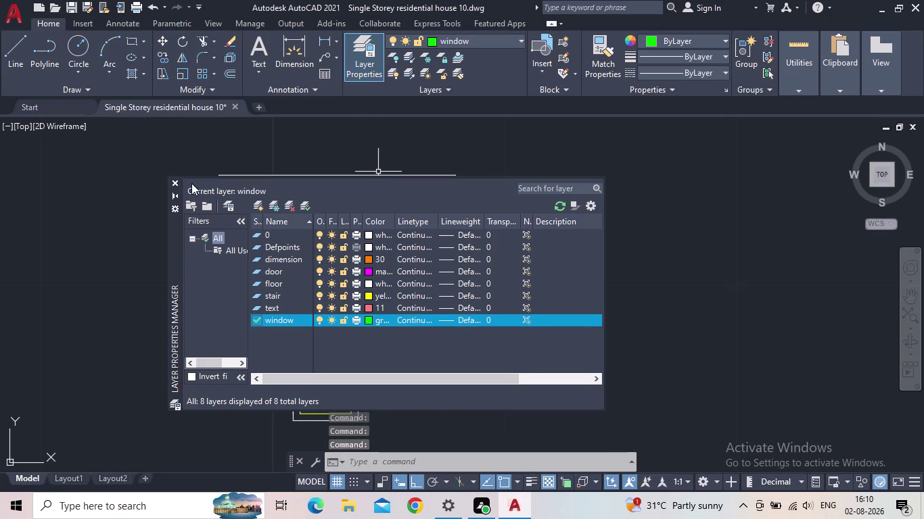
click(174, 183)
click(130, 45)
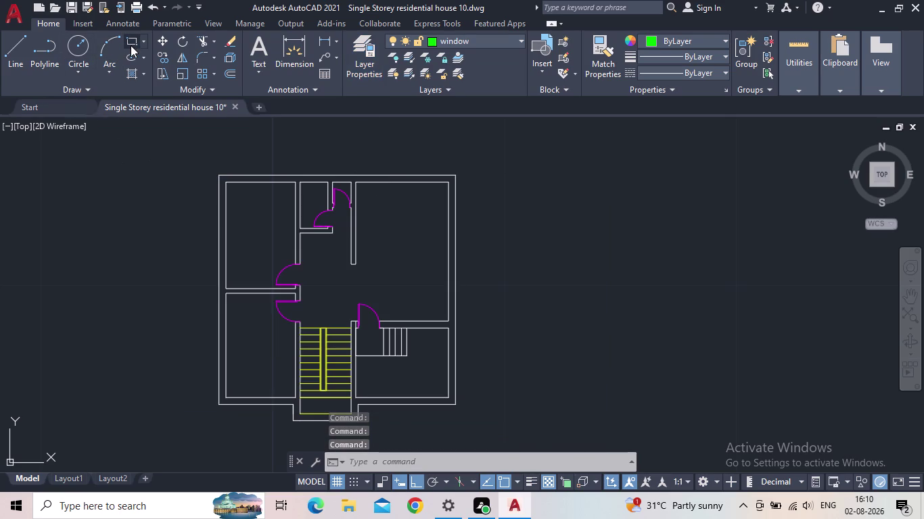
Draw a 0.30 by 1.2 rectangle beside the plan using the Dimensions option.
drag(607, 233, 622, 247)
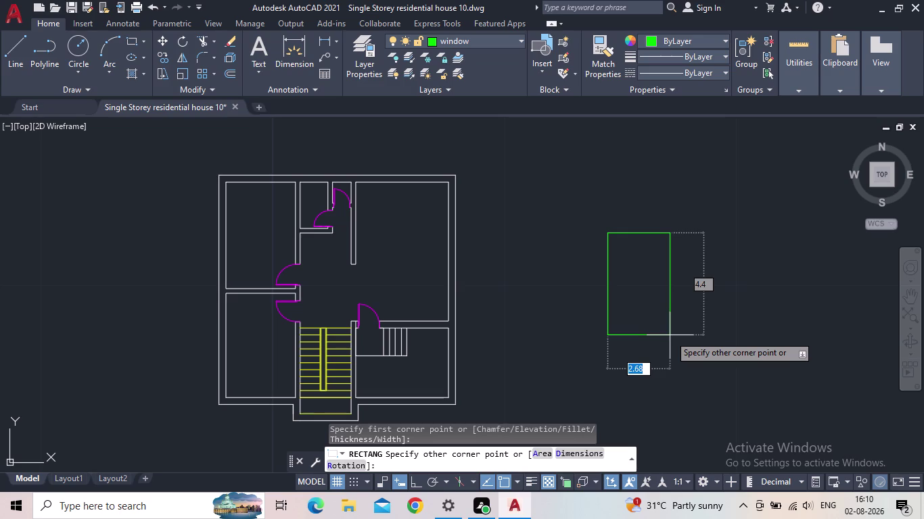
key(d)
key(Return)
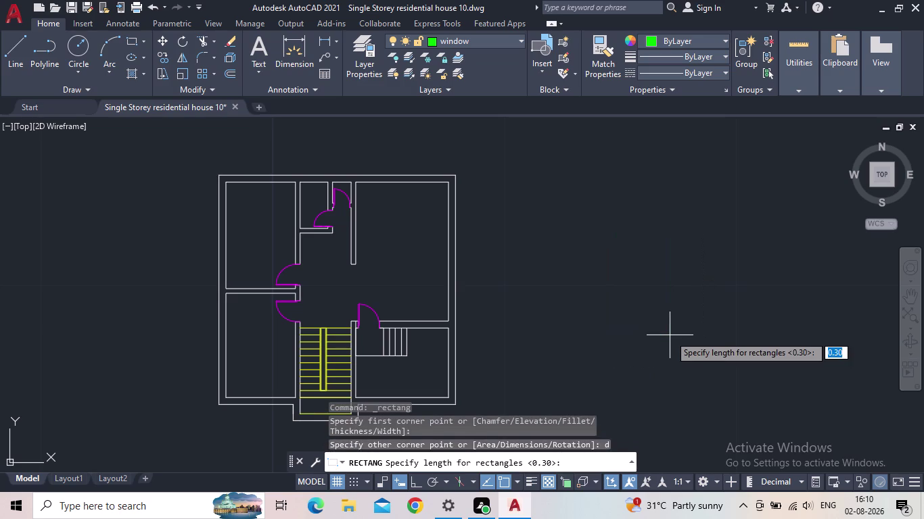
text(0.30)
key(Return)
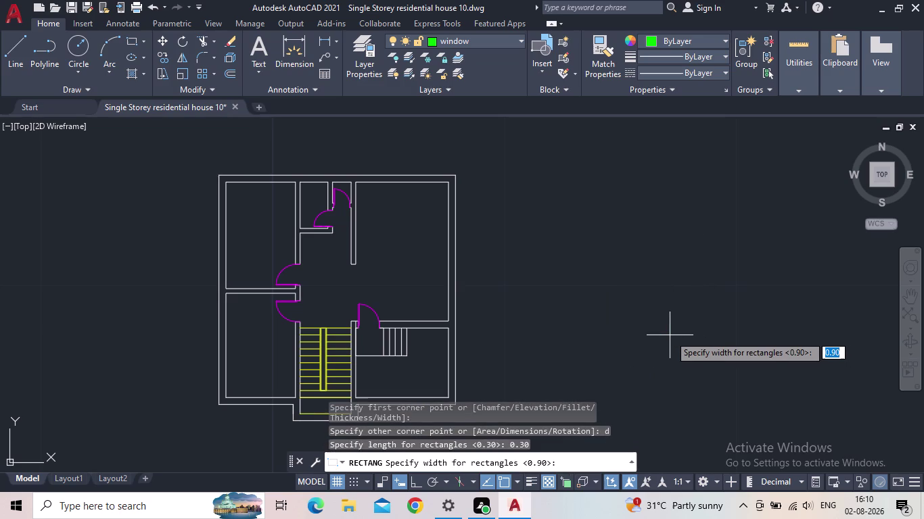
text(1.)
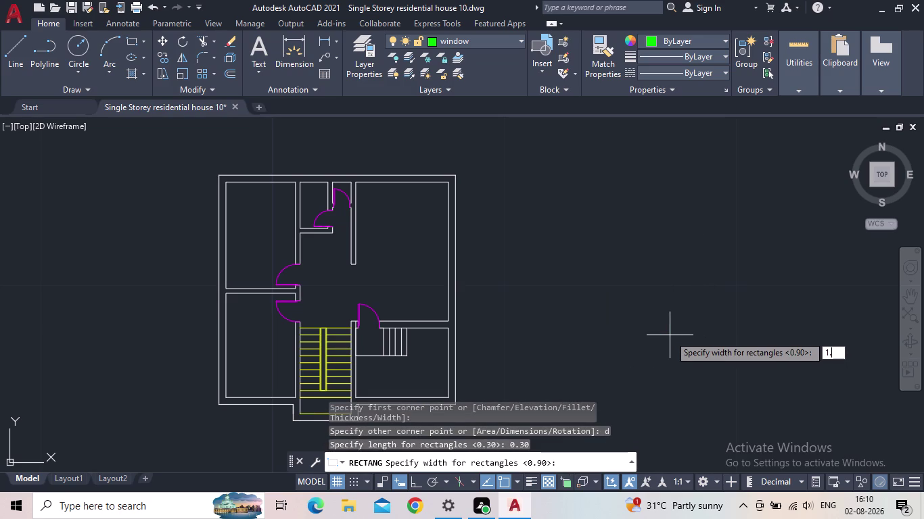
text(2)
key(Return)
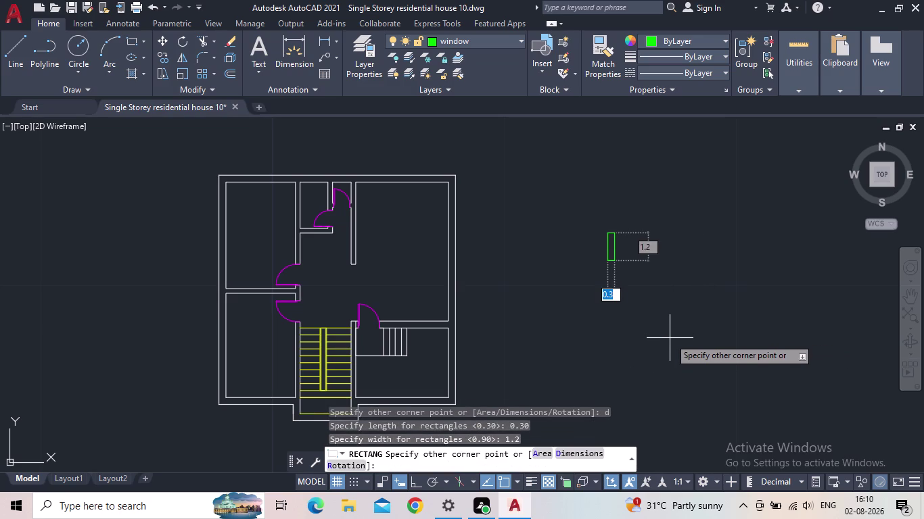
click(670, 341)
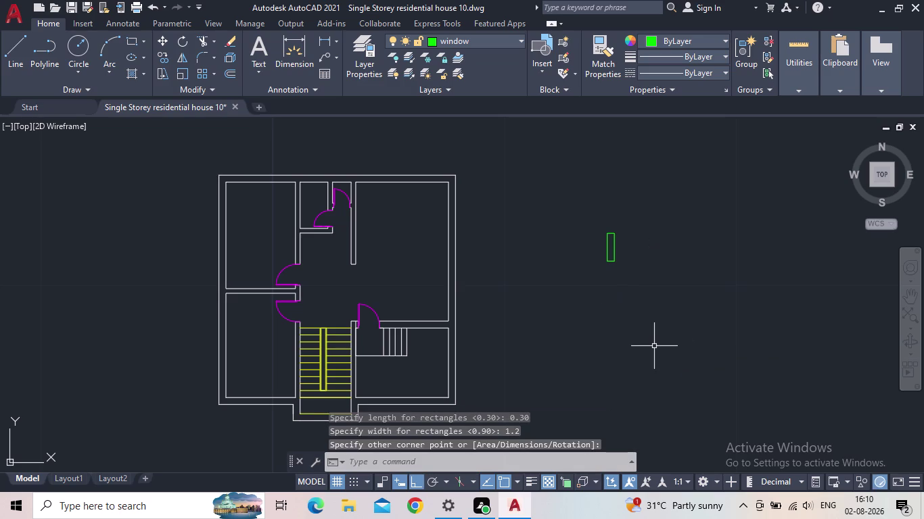
key(Escape)
Draw the centre line from the rectangle's top midpoint downward, then reframe the plan.
scroll(up, 3)
middle_drag(660, 245, 520, 259)
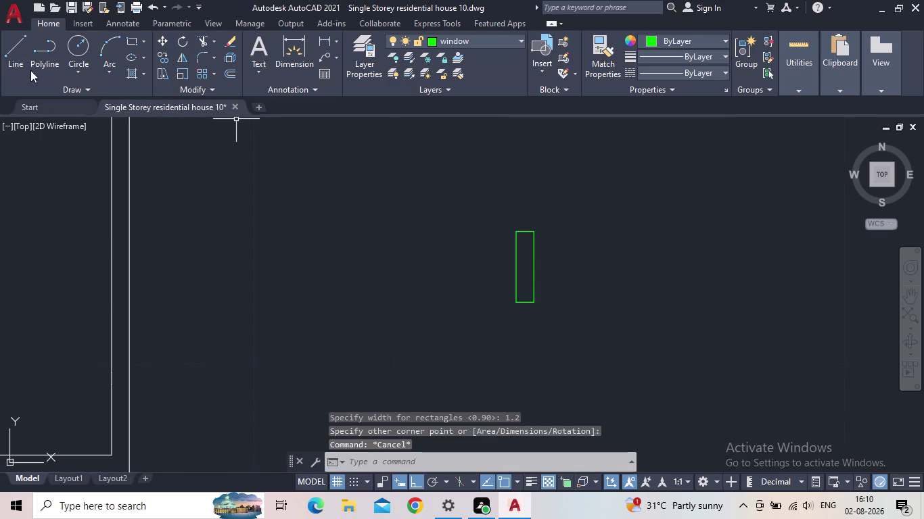
click(9, 49)
click(523, 232)
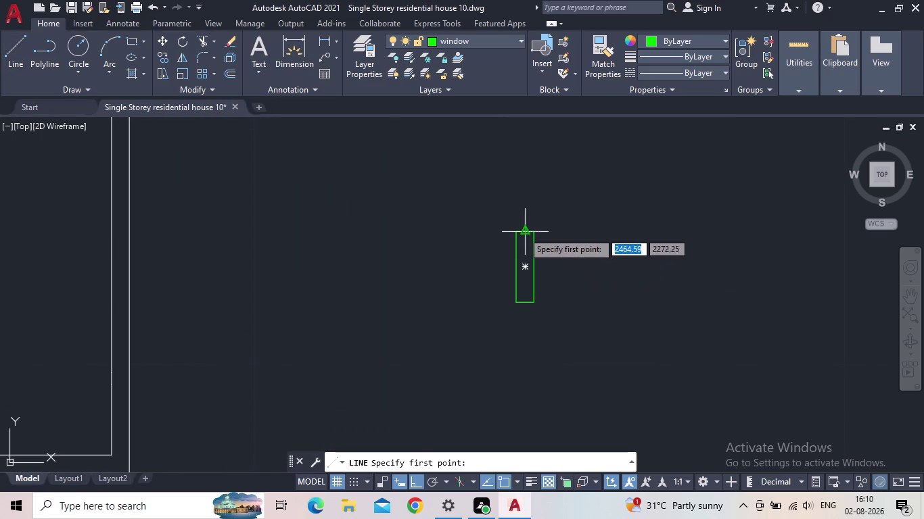
click(526, 302)
key(Escape)
scroll(down, 3)
middle_drag(601, 296, 622, 298)
scroll(up, 3)
middle_drag(614, 308, 662, 298)
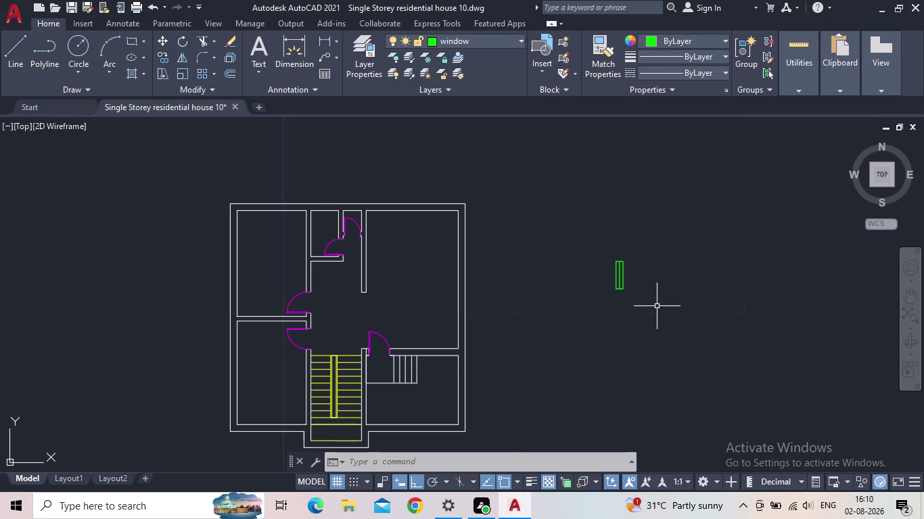
click(647, 299)
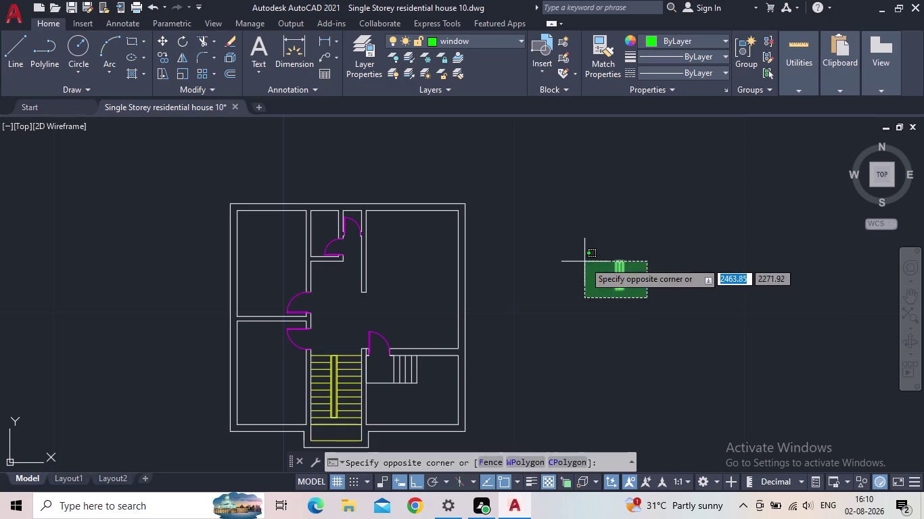
Select the divided window and start COPY from its bottom corner base point.
click(568, 242)
scroll(up, 3)
key(c)
key(o)
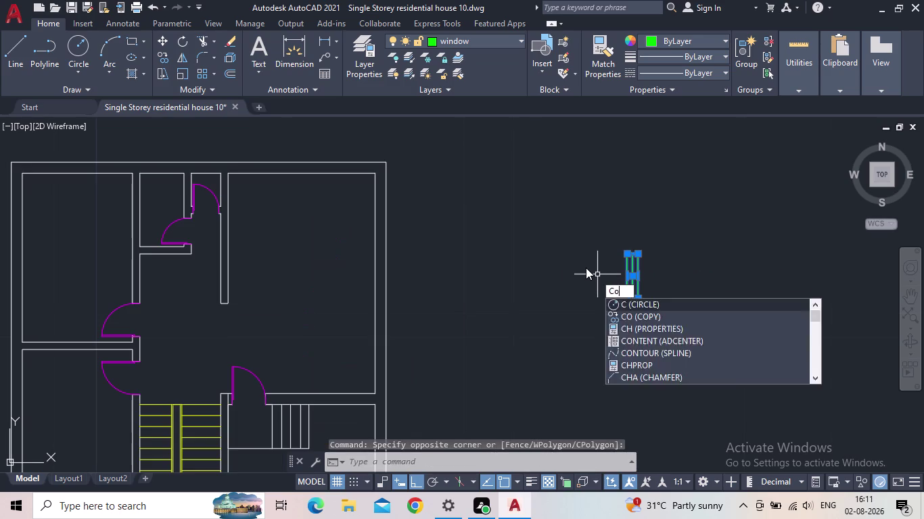
key(Return)
scroll(up, 3)
click(655, 312)
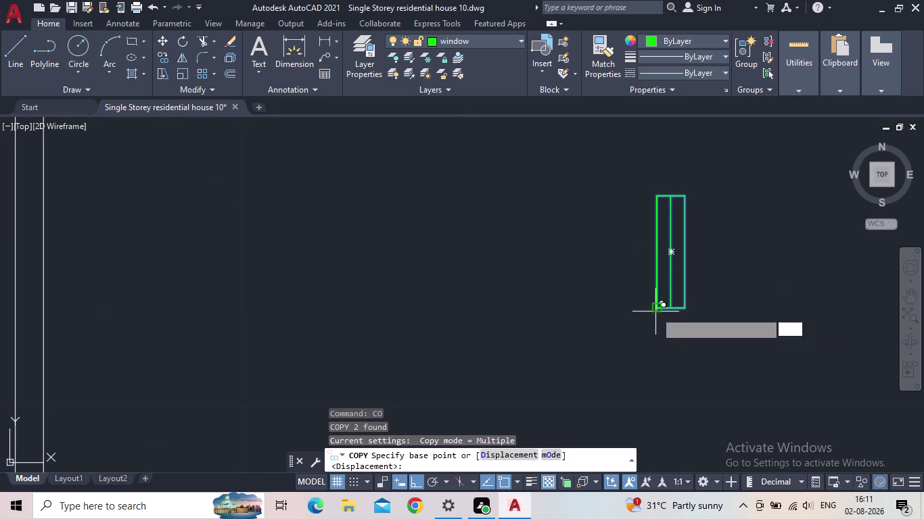
click(413, 485)
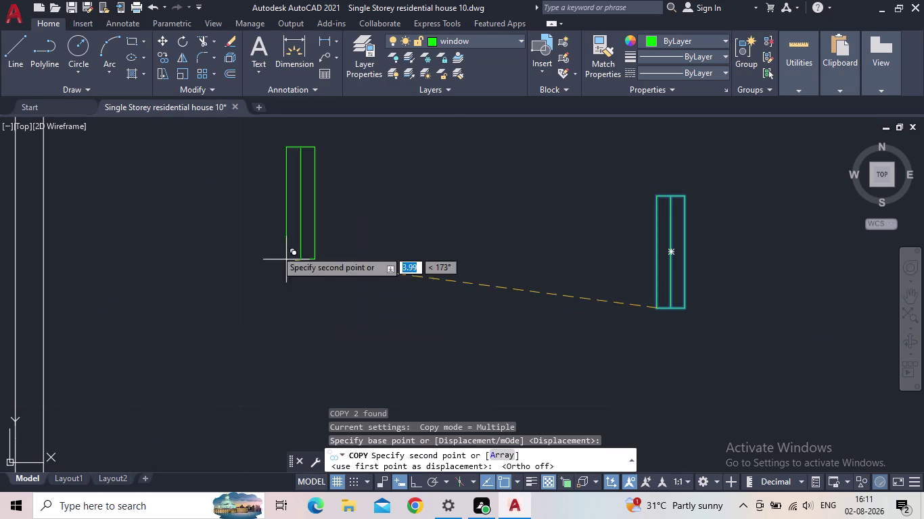
Place two window copies along the house's right wall.
middle_drag(272, 243, 480, 283)
scroll(down, 3)
scroll(down, 3)
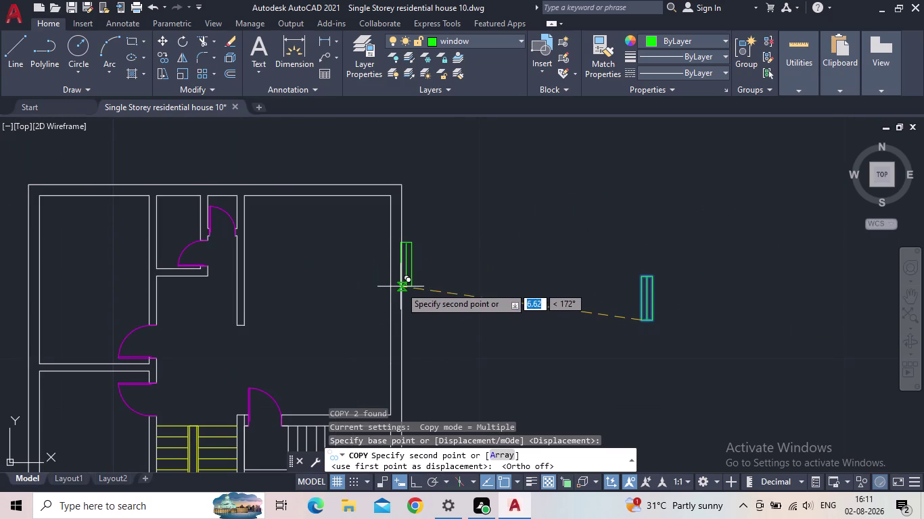
middle_drag(400, 286, 435, 256)
scroll(up, 3)
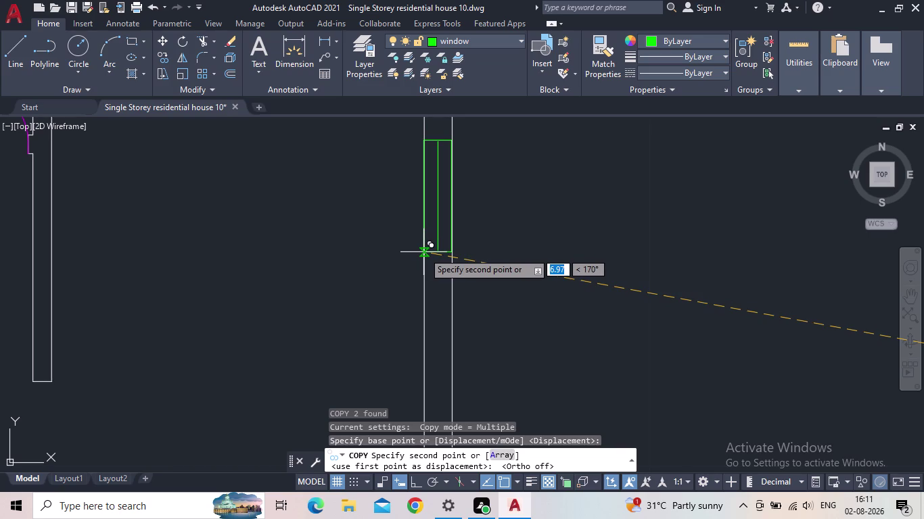
click(424, 252)
scroll(down, 3)
middle_drag(523, 325, 568, 232)
middle_drag(551, 345, 552, 330)
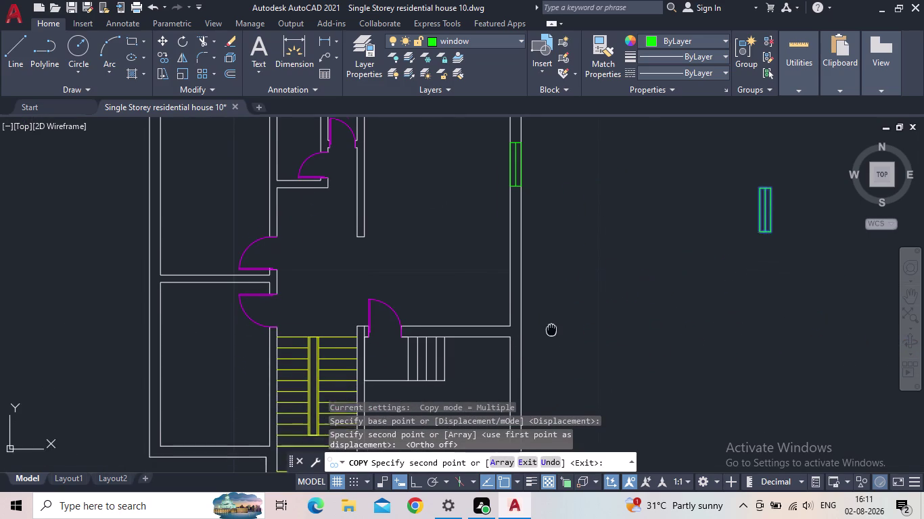
middle_drag(551, 330, 551, 313)
scroll(up, 3)
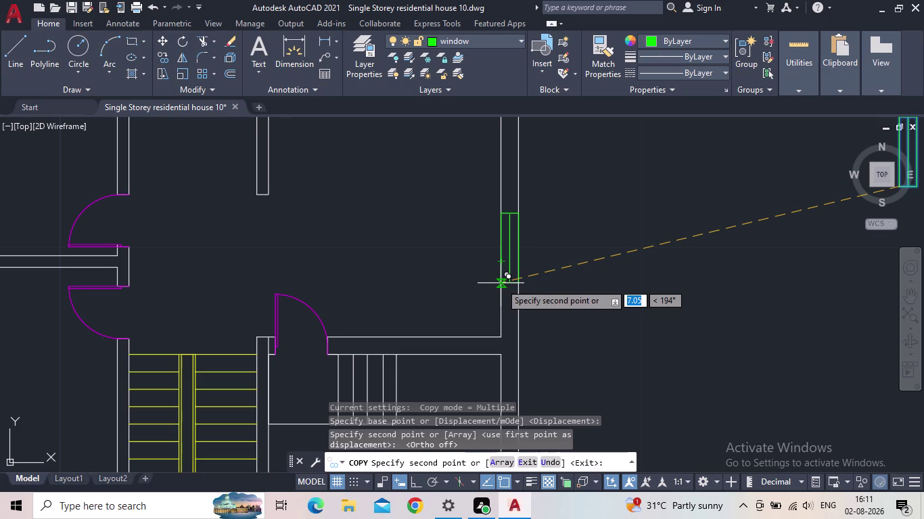
click(500, 283)
Drop a third window copy just below the plan, end copying, and select it.
scroll(down, 3)
middle_drag(610, 305, 622, 291)
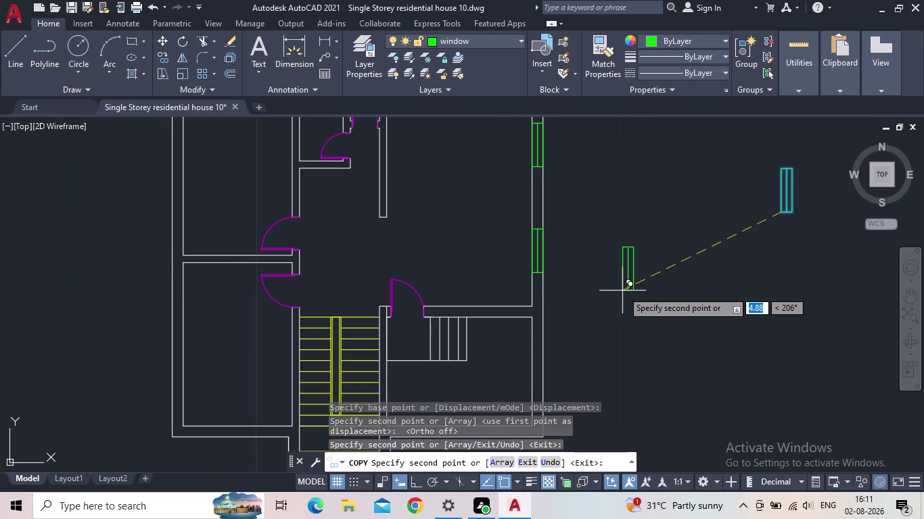
scroll(down, 3)
middle_drag(629, 297, 627, 265)
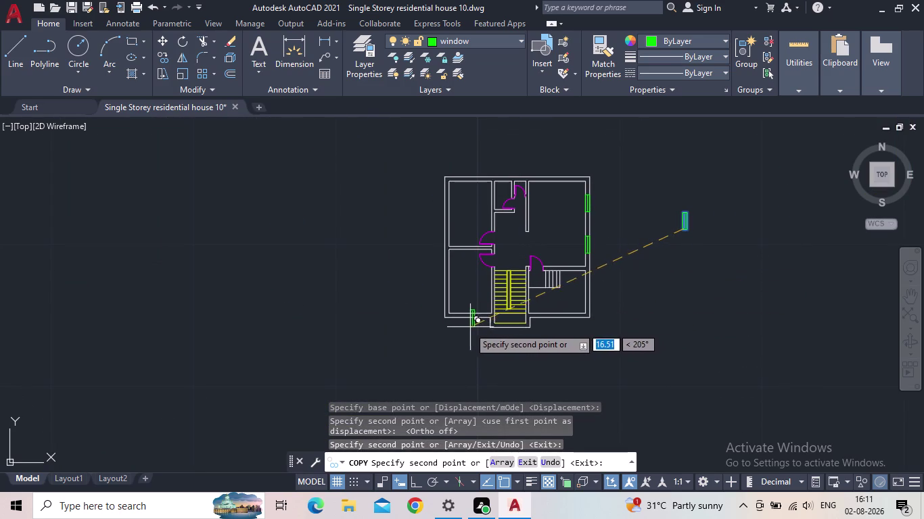
middle_drag(451, 330, 496, 298)
click(477, 320)
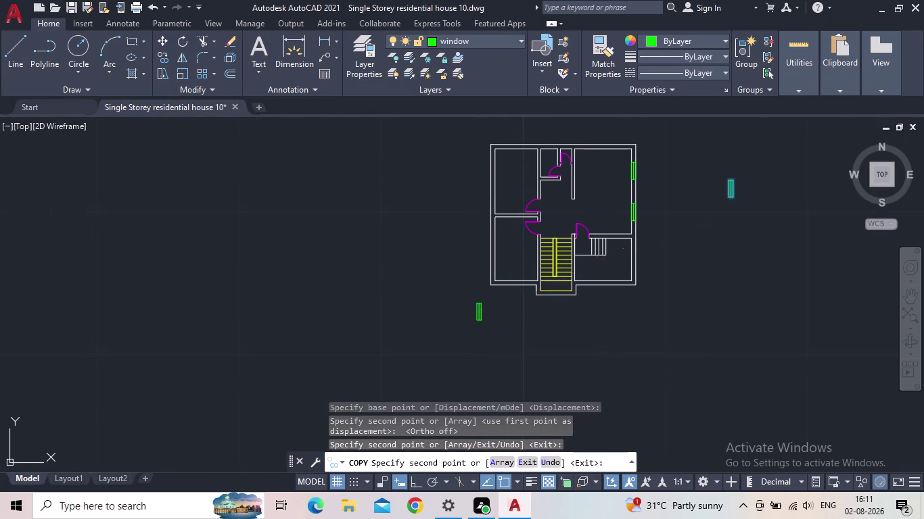
key(Escape)
drag(490, 331, 476, 324)
Rotate the window copy below the plan 90 degrees with Ortho on.
click(446, 293)
scroll(up, 3)
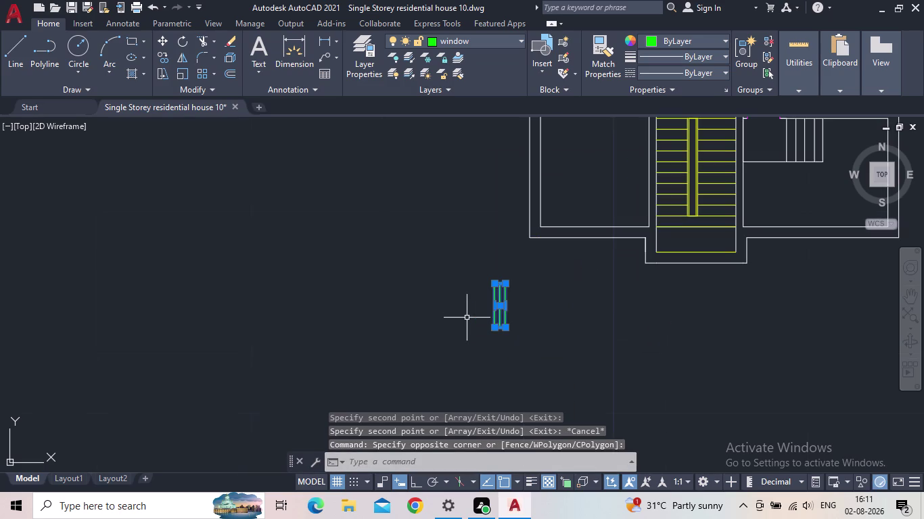
text(r)
text(o)
click(511, 390)
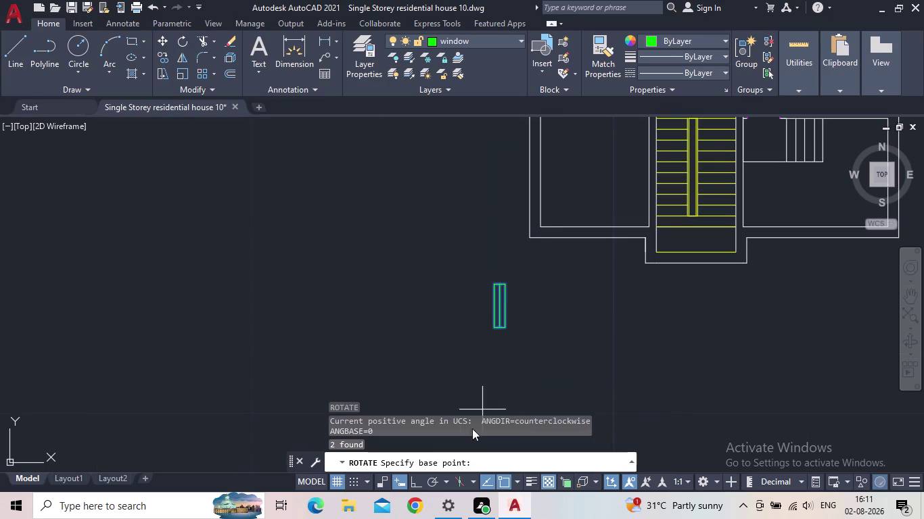
click(413, 483)
scroll(up, 3)
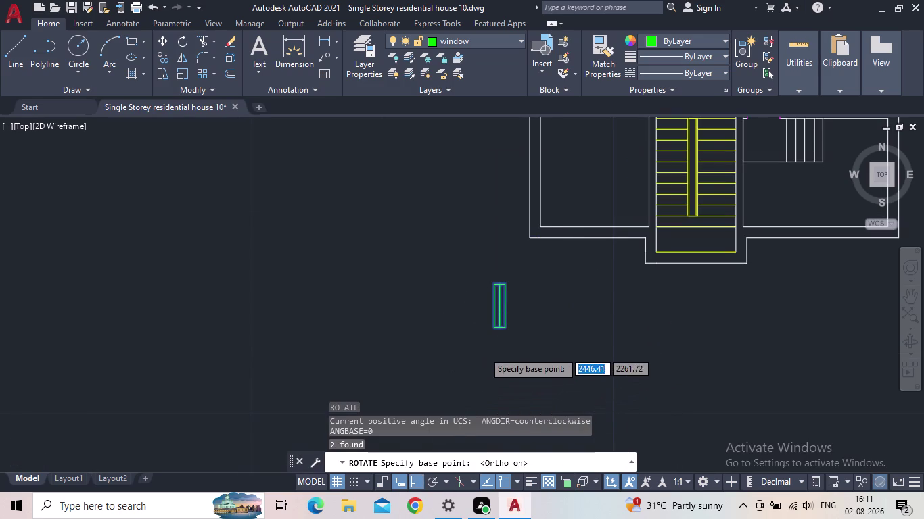
click(509, 294)
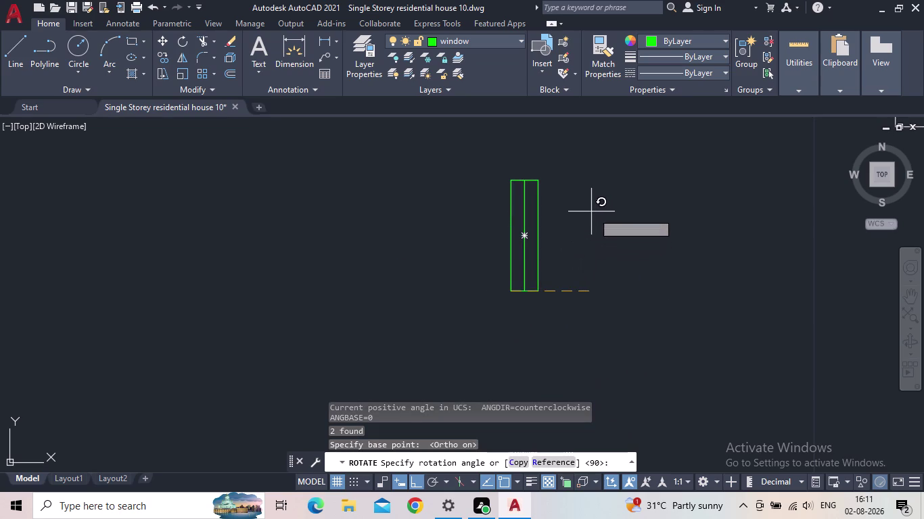
click(510, 155)
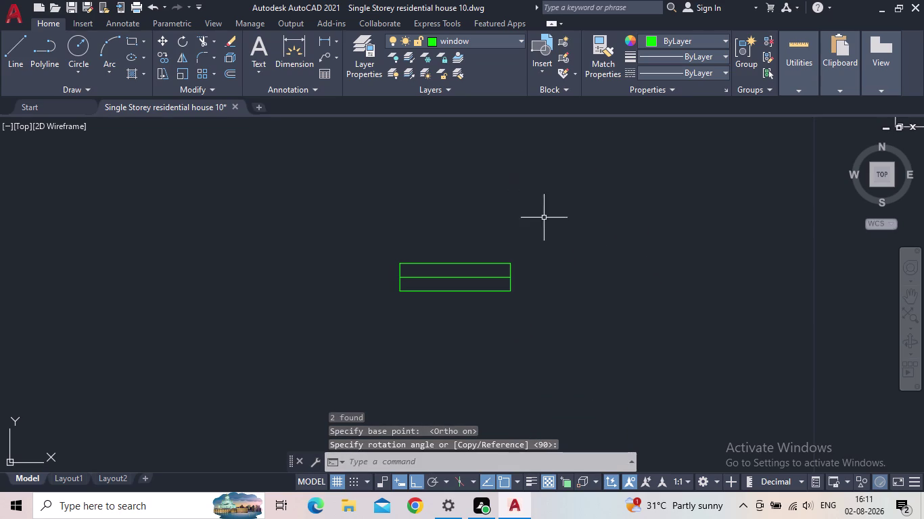
key(Escape)
Reselect the rotated horizontal window and center the view around it.
middle_drag(494, 309, 478, 343)
scroll(down, 3)
drag(493, 353, 489, 346)
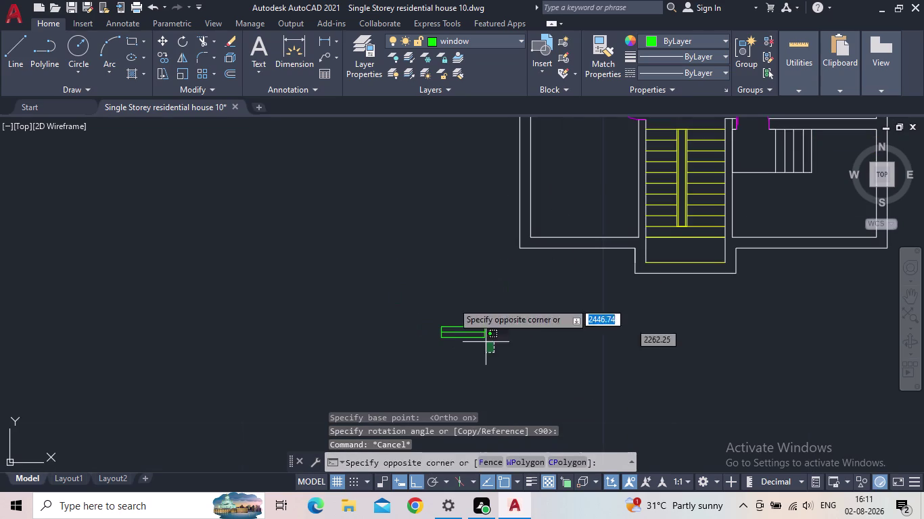
click(328, 265)
scroll(up, 3)
middle_drag(470, 317, 438, 290)
scroll(up, 3)
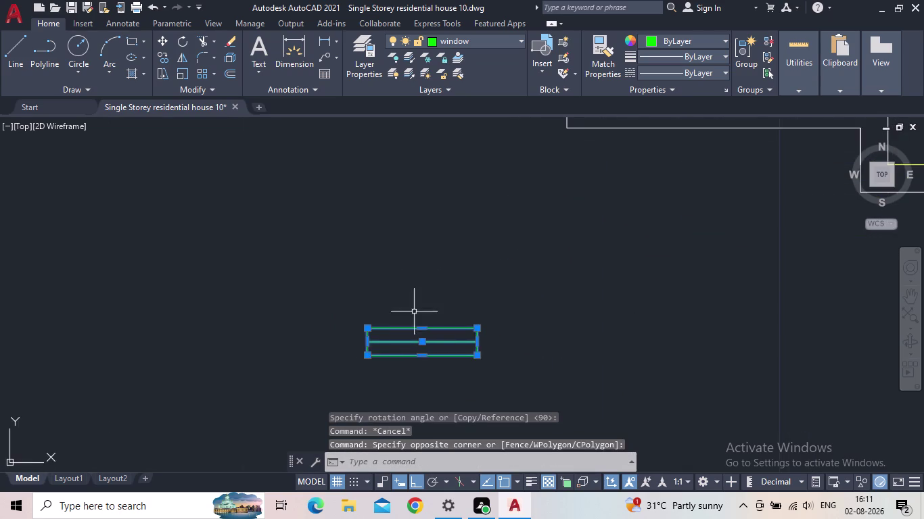
middle_drag(385, 318, 357, 311)
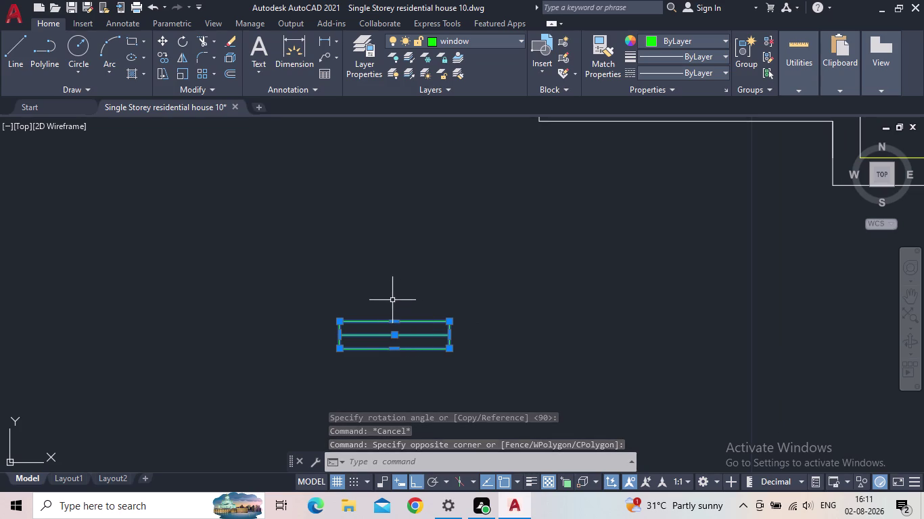
Copy the horizontal window from its bottom-right corner into the bottom wall beside the stairs.
key(c)
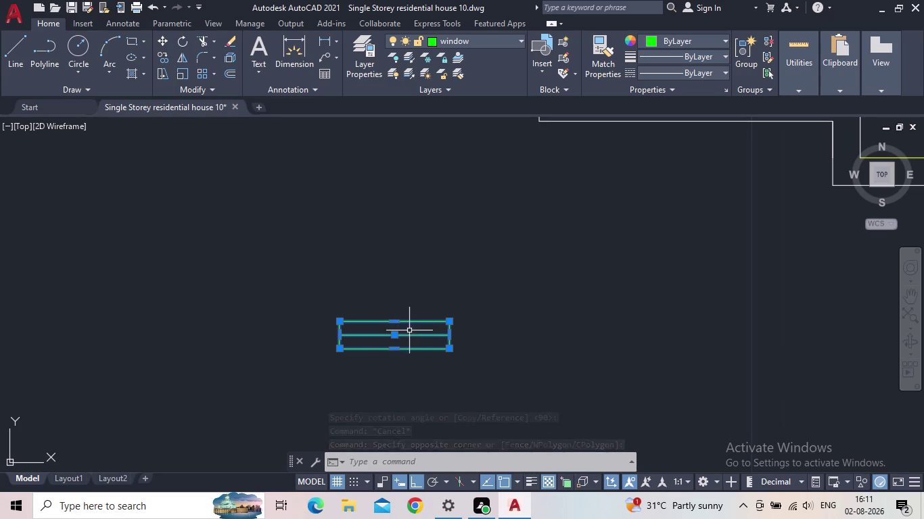
key(o)
key(Return)
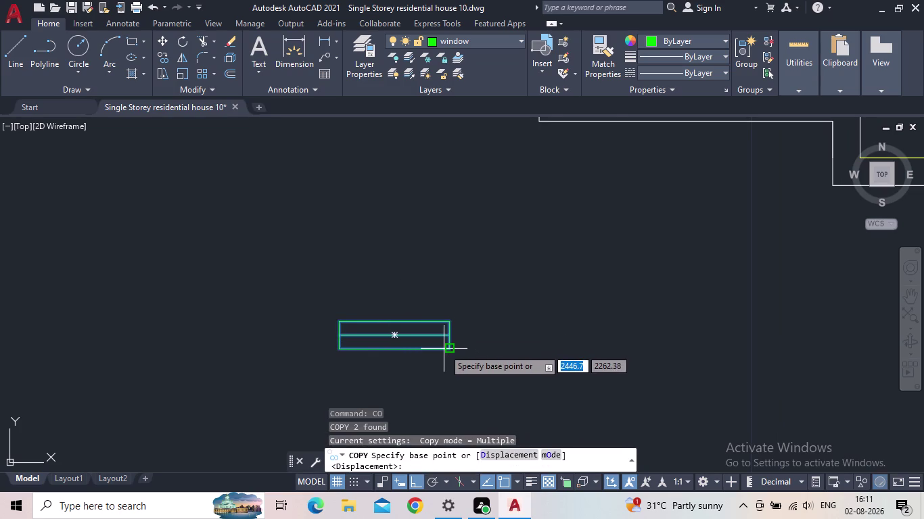
click(448, 349)
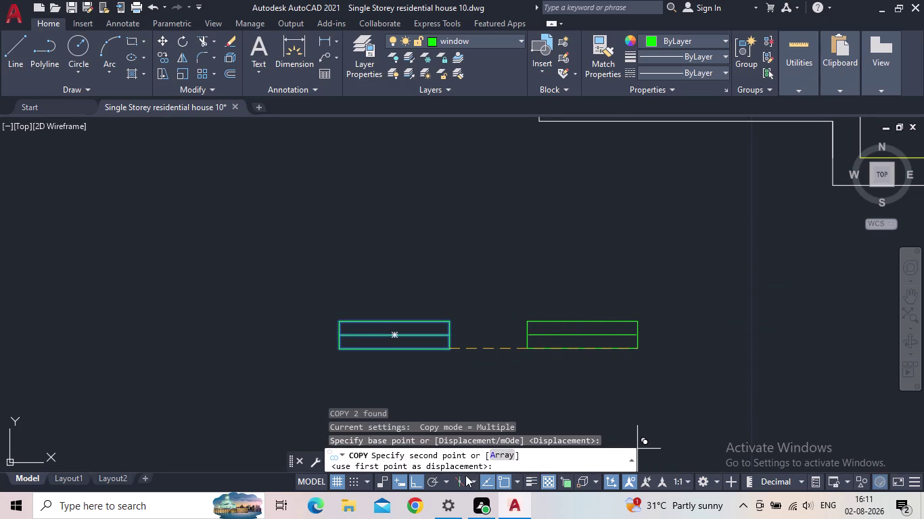
click(419, 483)
middle_drag(619, 273, 458, 382)
scroll(up, 3)
scroll(down, 3)
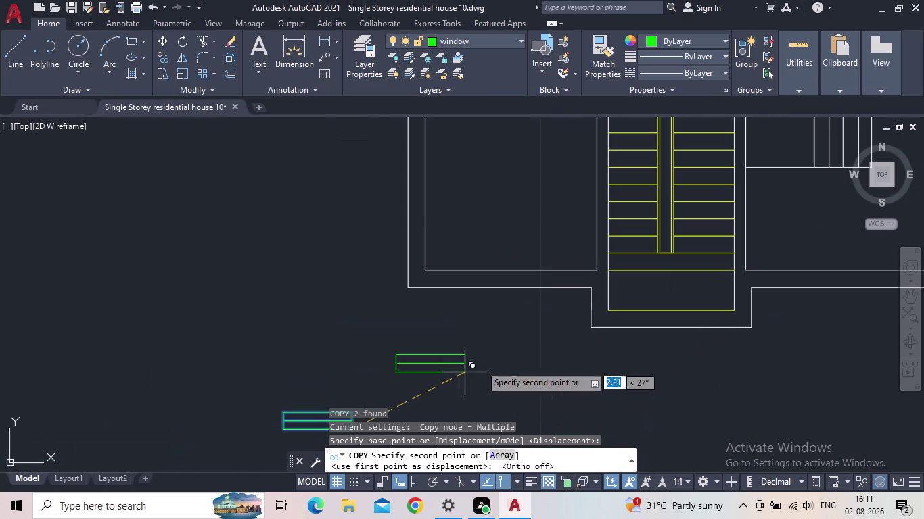
middle_drag(557, 323, 411, 345)
scroll(down, 3)
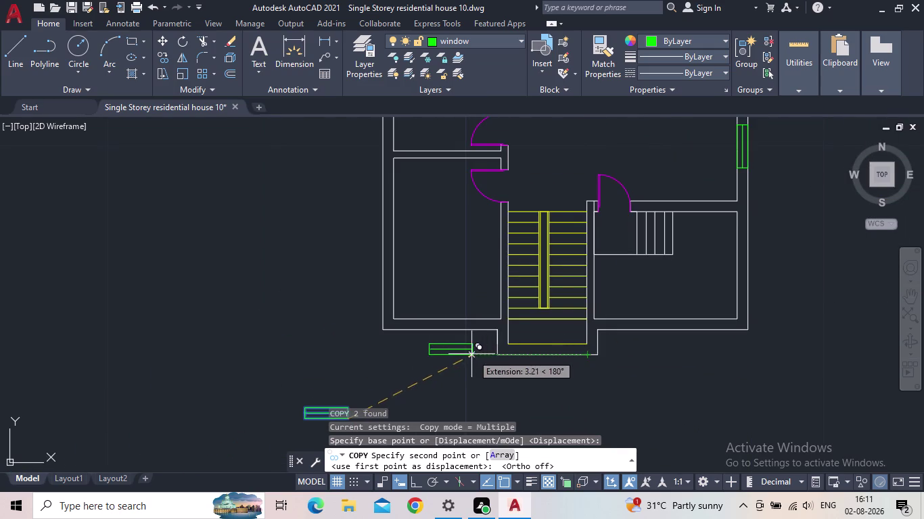
middle_drag(471, 355, 498, 340)
scroll(up, 3)
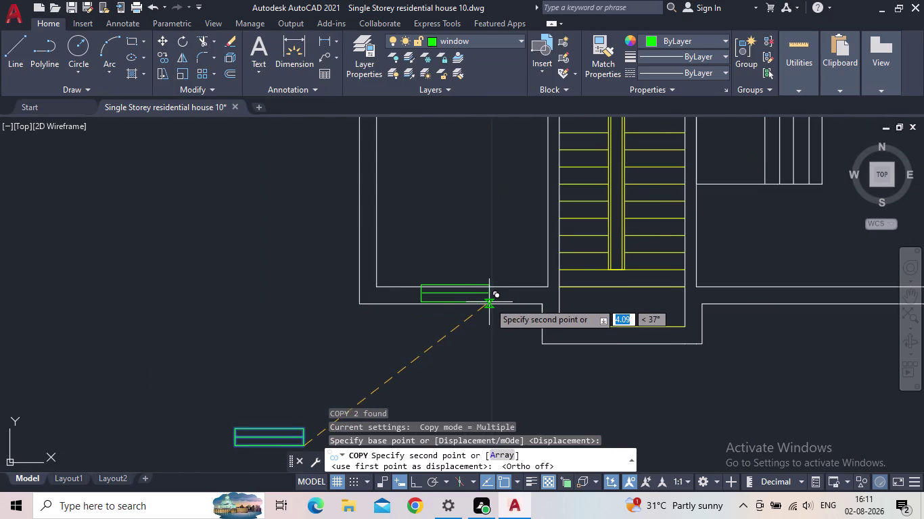
scroll(up, 3)
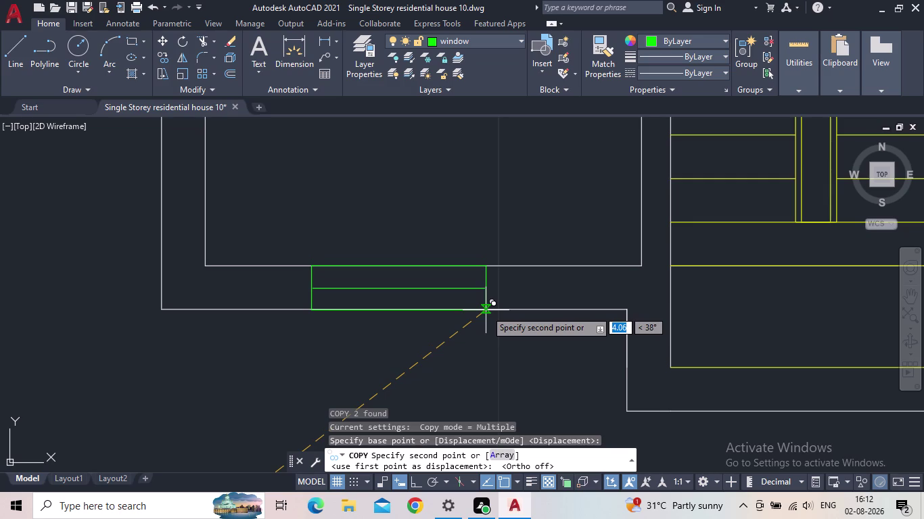
click(486, 310)
End copying and select the vertical window rectangle and its line.
scroll(down, 3)
middle_drag(482, 338, 542, 359)
scroll(down, 3)
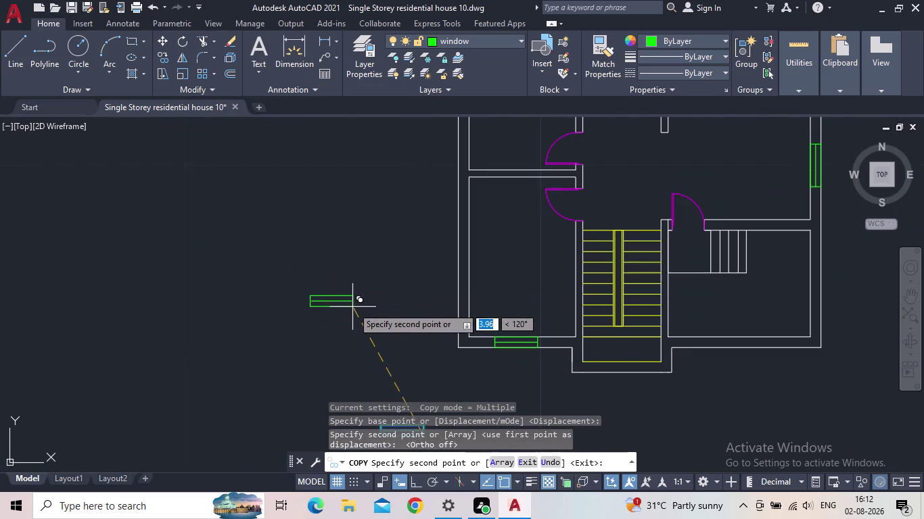
key(Escape)
scroll(down, 3)
middle_drag(371, 304, 328, 343)
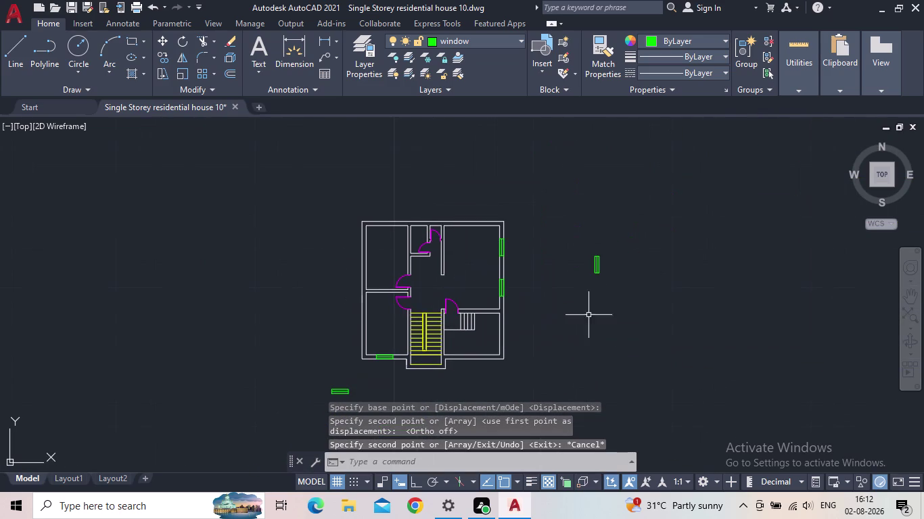
click(635, 289)
click(564, 241)
scroll(up, 3)
Copy the vertical window into the lower-left room's left outer wall.
key(c)
key(o)
key(Return)
scroll(up, 3)
click(584, 271)
middle_drag(445, 288, 636, 288)
scroll(down, 3)
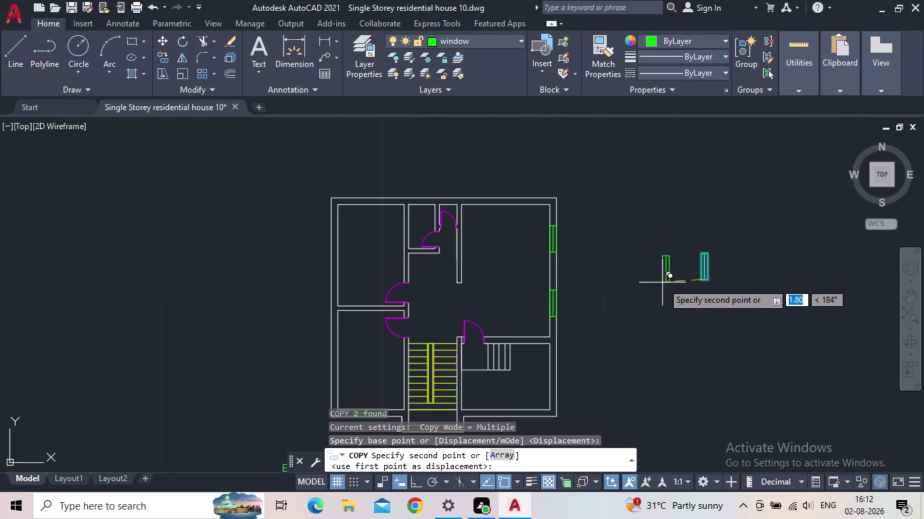
scroll(down, 3)
middle_drag(557, 295, 604, 230)
scroll(up, 3)
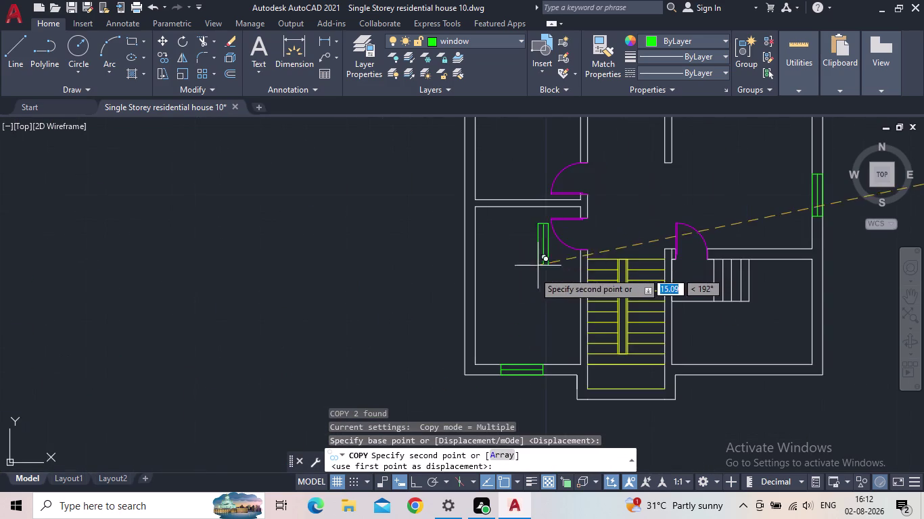
middle_drag(531, 273, 448, 264)
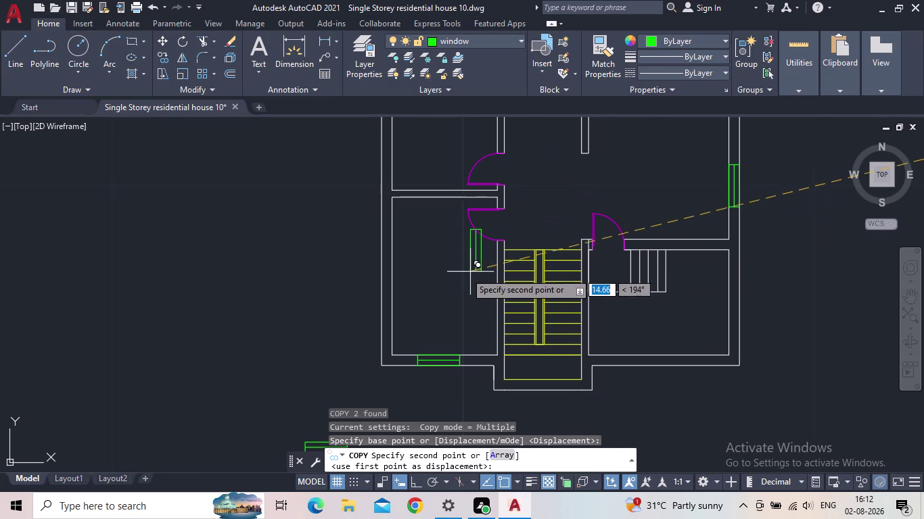
middle_click(433, 295)
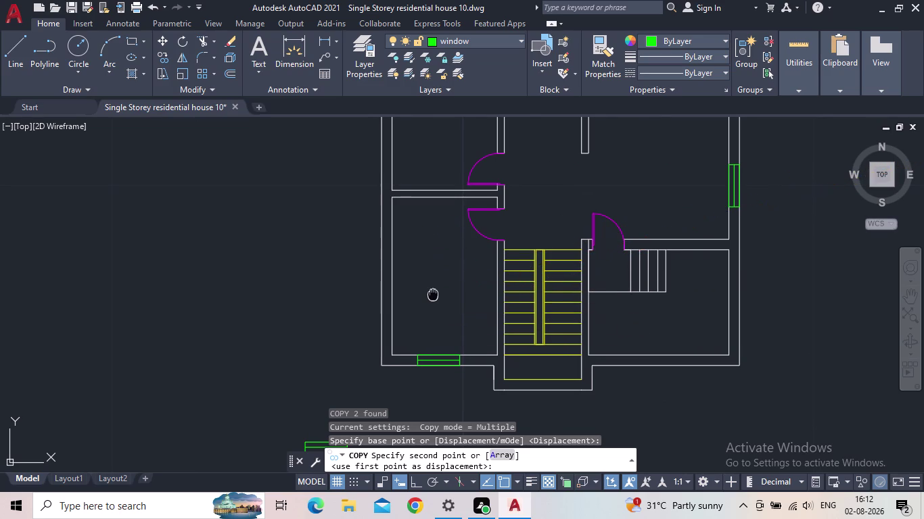
middle_drag(411, 293, 318, 287)
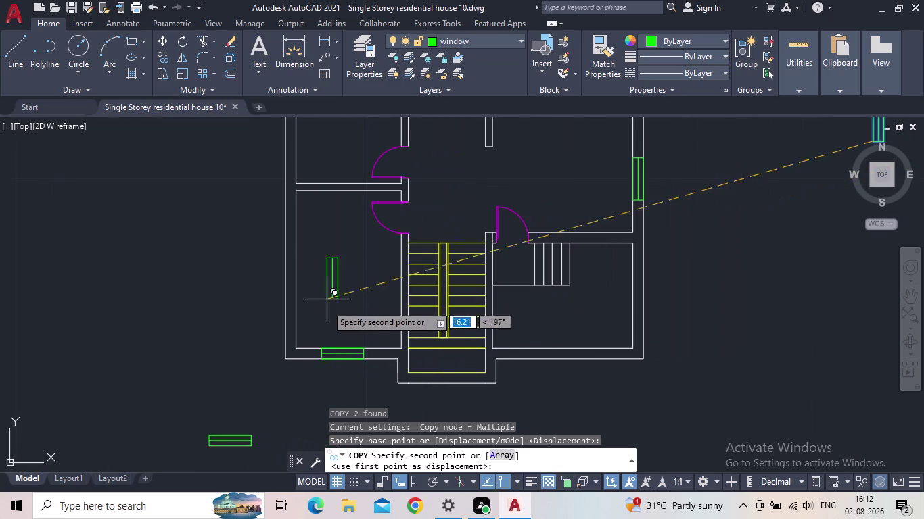
scroll(up, 3)
middle_drag(303, 309, 356, 280)
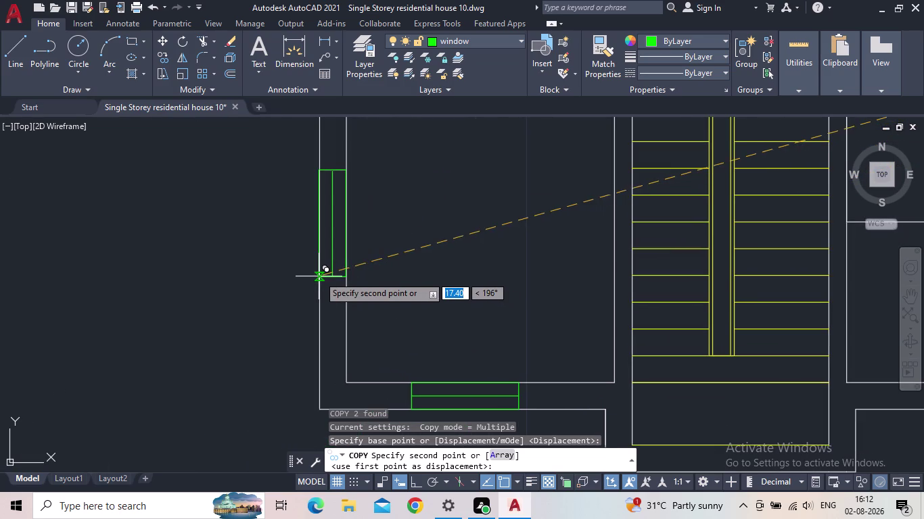
click(319, 274)
Place another window copy in the upper-left room's left wall and end copying.
scroll(down, 3)
middle_drag(427, 265, 389, 278)
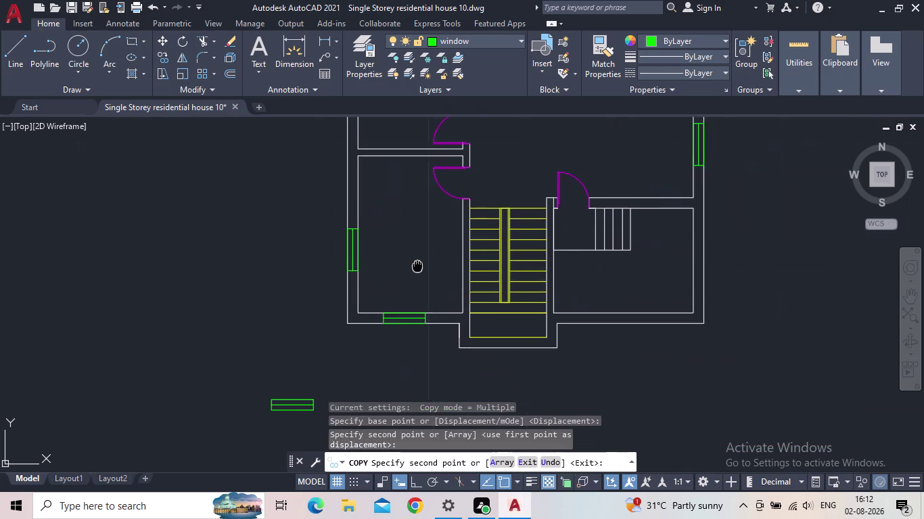
middle_drag(389, 279, 302, 337)
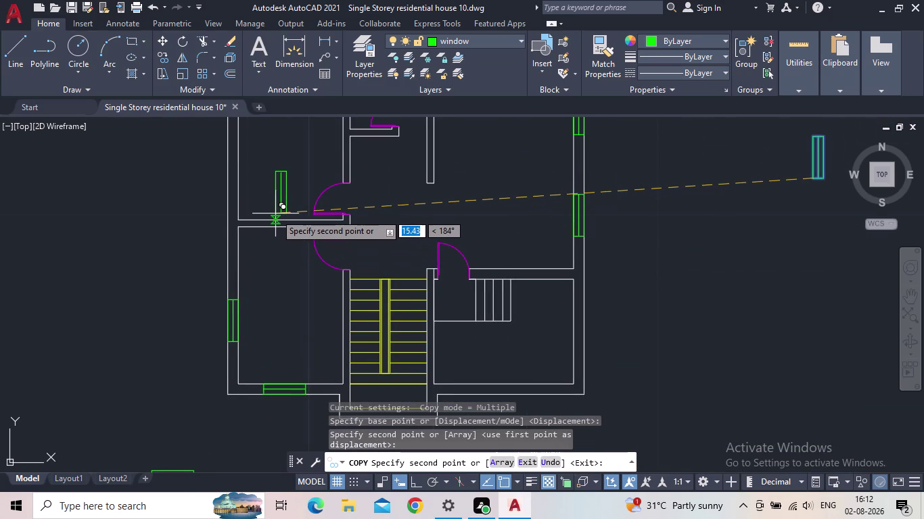
middle_drag(279, 200, 306, 350)
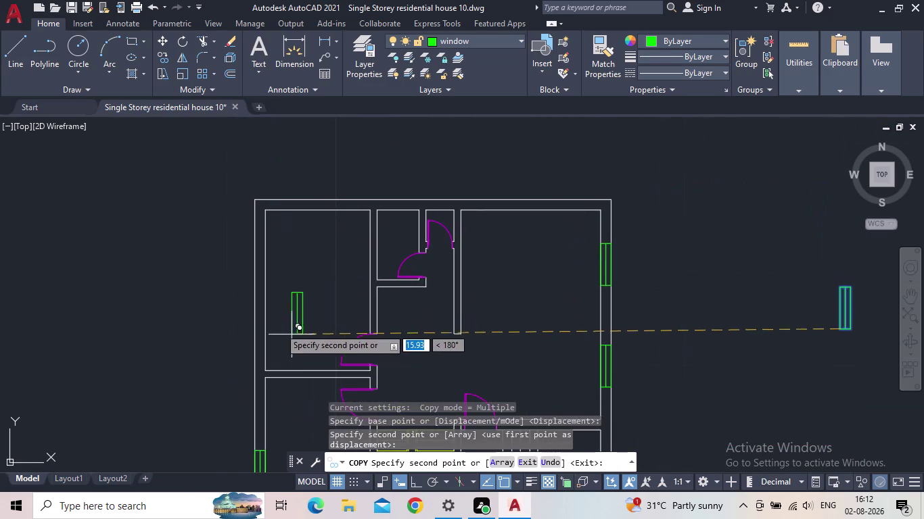
click(256, 309)
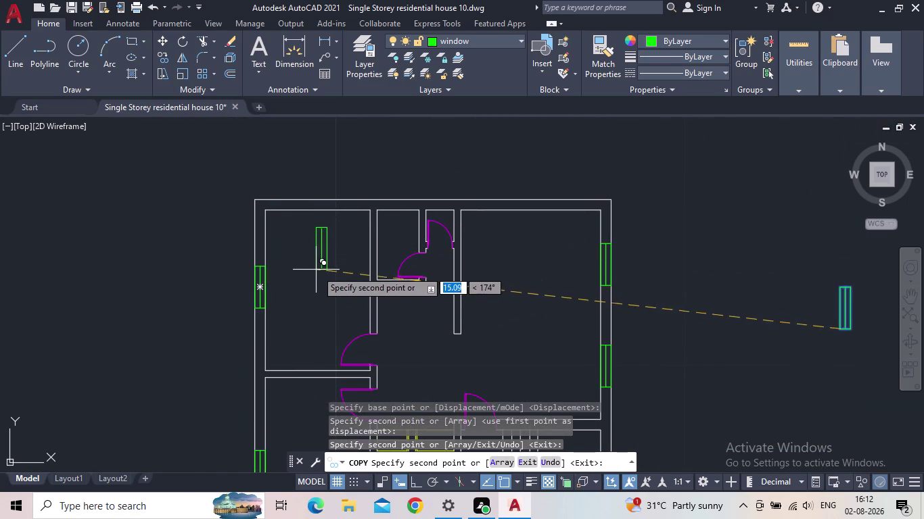
scroll(down, 3)
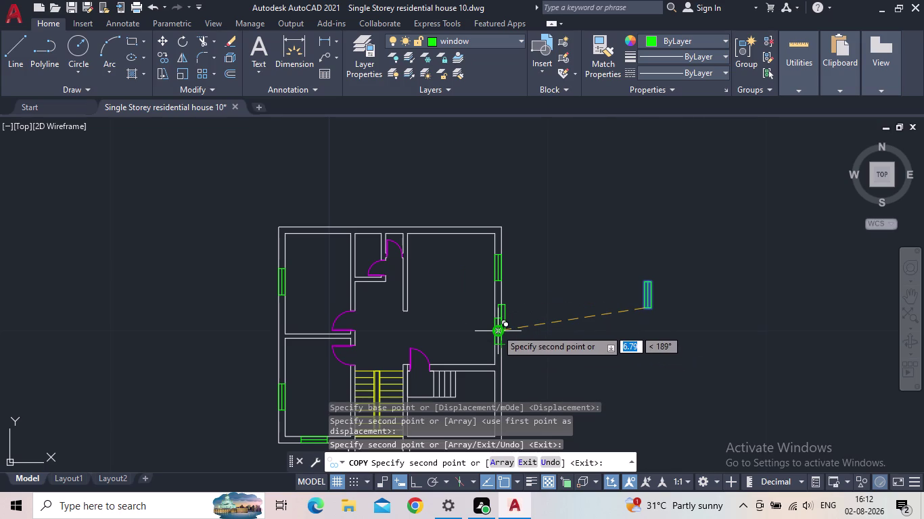
key(Escape)
middle_drag(494, 329, 555, 250)
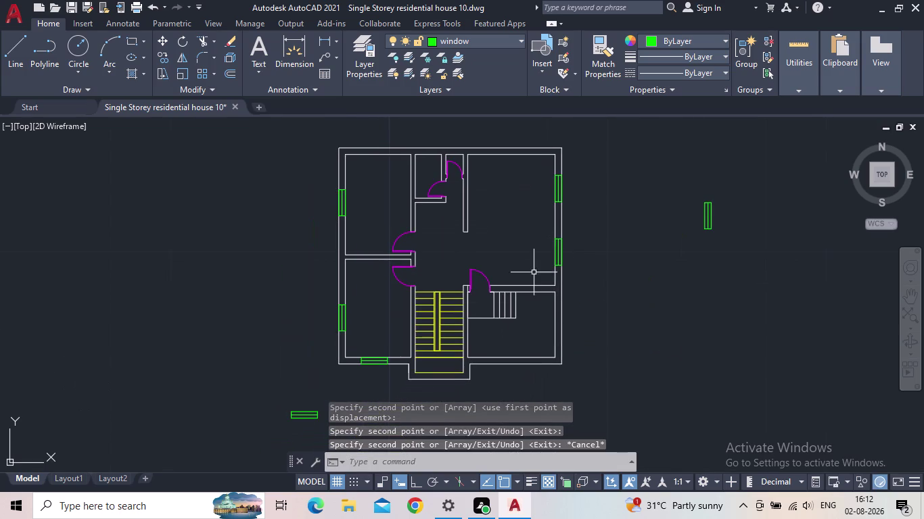
click(317, 430)
Select the horizontal window and start COPY from its corner base point.
click(275, 395)
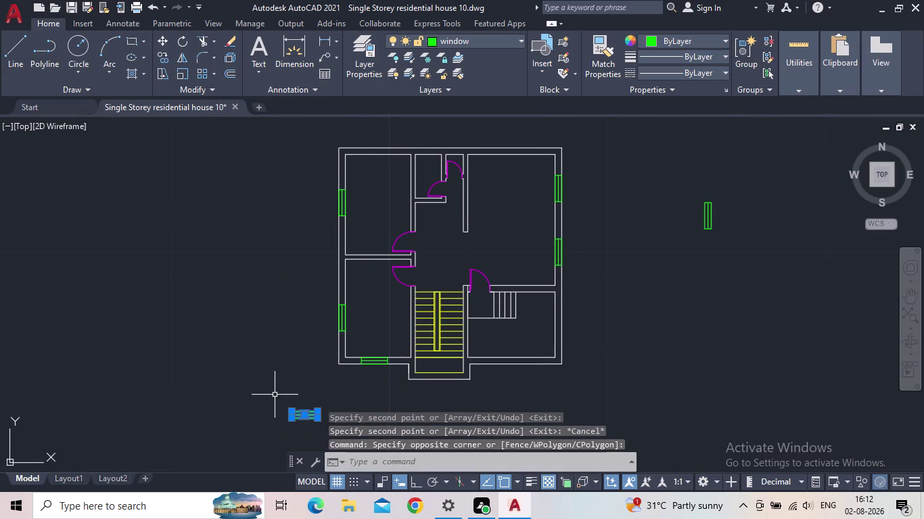
scroll(up, 3)
key(c)
key(o)
key(Return)
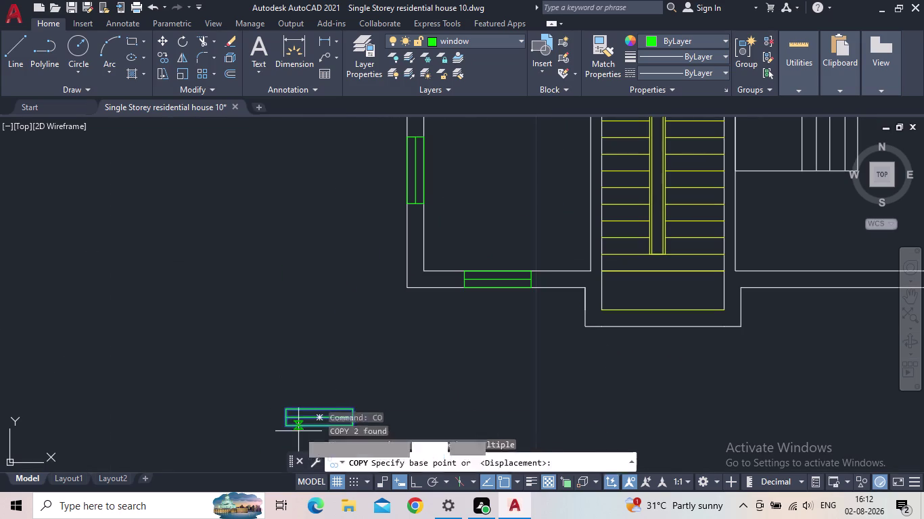
click(290, 427)
Place the window copy in the upper-left room's top wall and end copying.
middle_drag(337, 323, 265, 446)
scroll(down, 3)
middle_drag(352, 251, 377, 442)
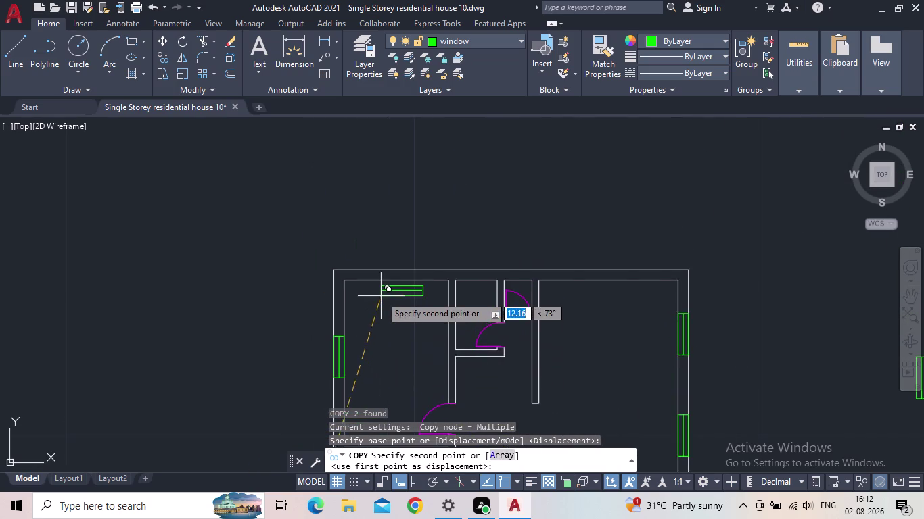
scroll(up, 3)
scroll(up, 3)
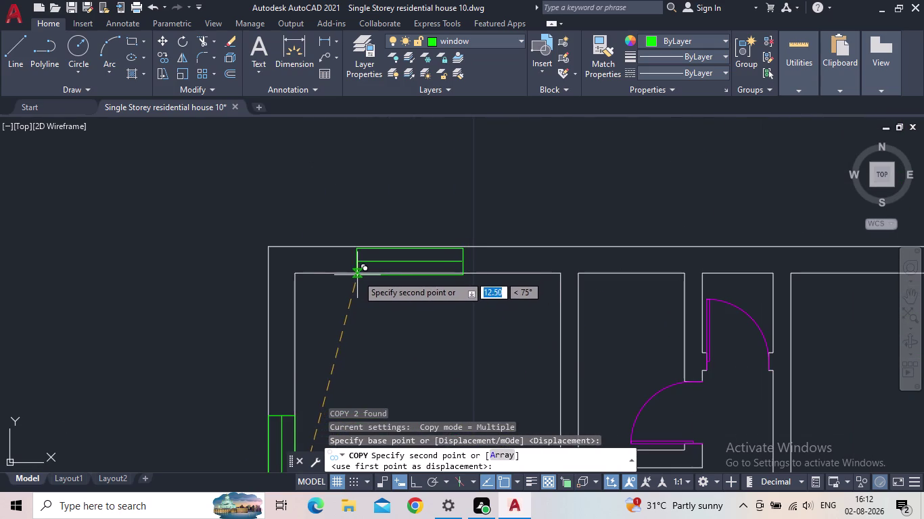
click(359, 273)
scroll(down, 3)
middle_drag(390, 343, 387, 336)
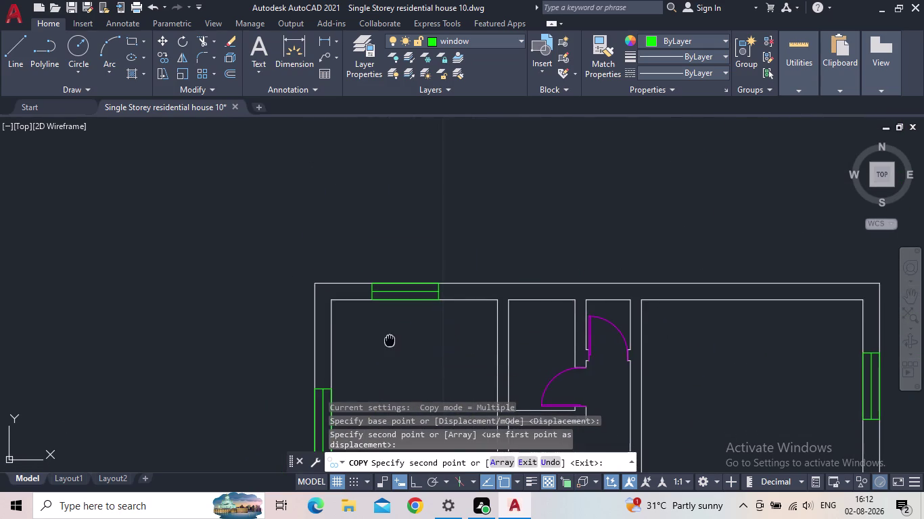
middle_drag(388, 337, 369, 321)
scroll(down, 3)
key(Escape)
scroll(down, 3)
middle_drag(346, 317, 277, 280)
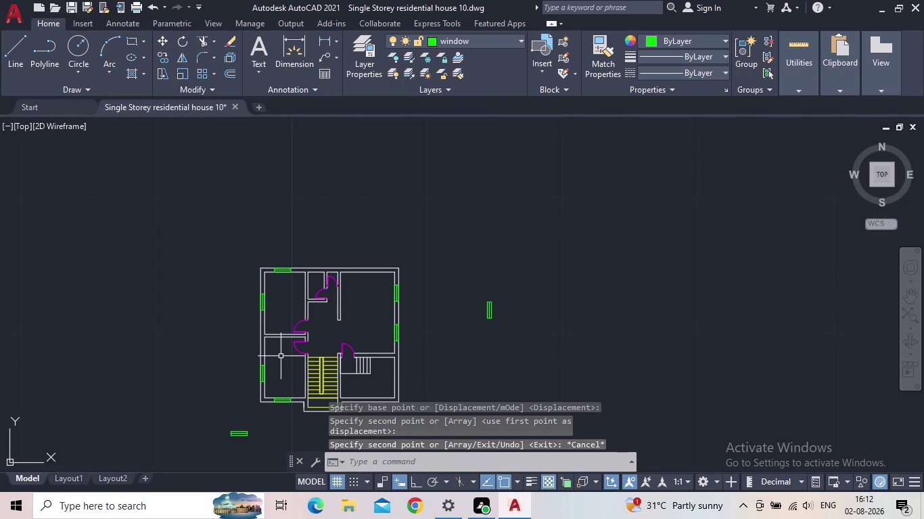
middle_click(457, 329)
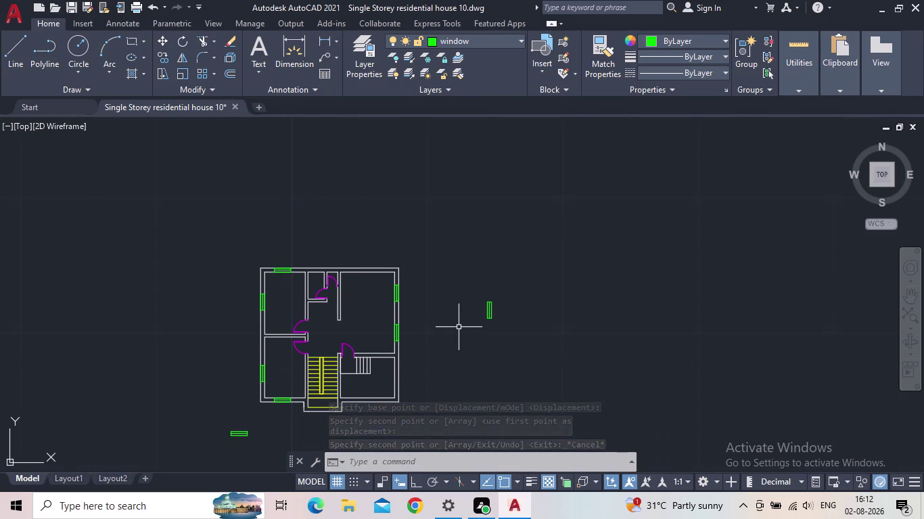